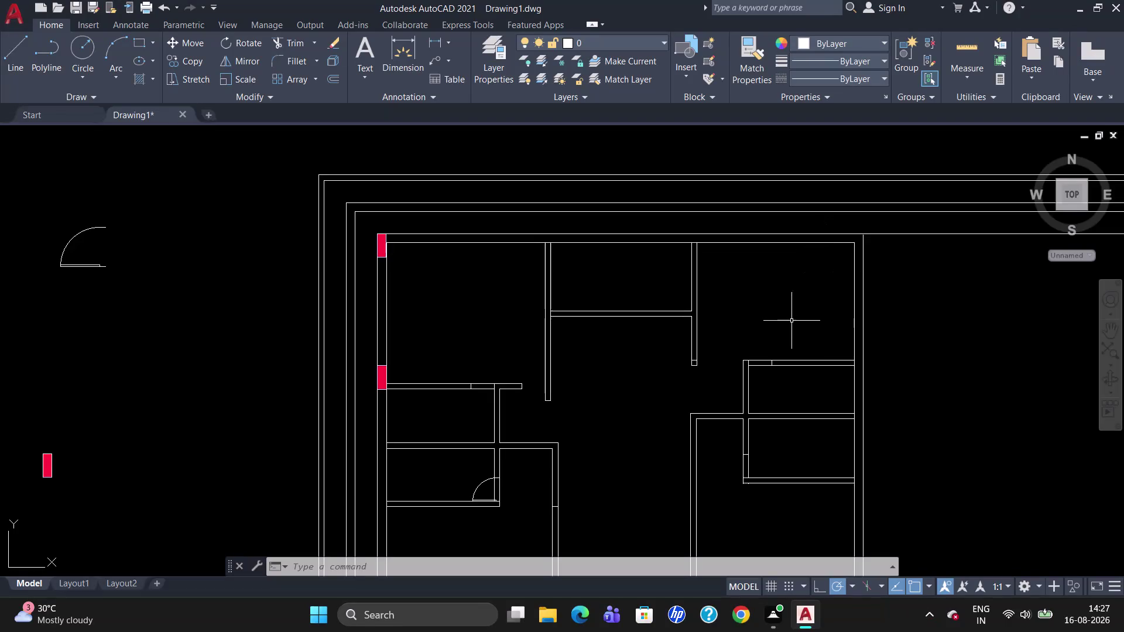
Pick the short top wall piece, then try TRIM and BREAKATPOINT, cancelling both.
click(602, 244)
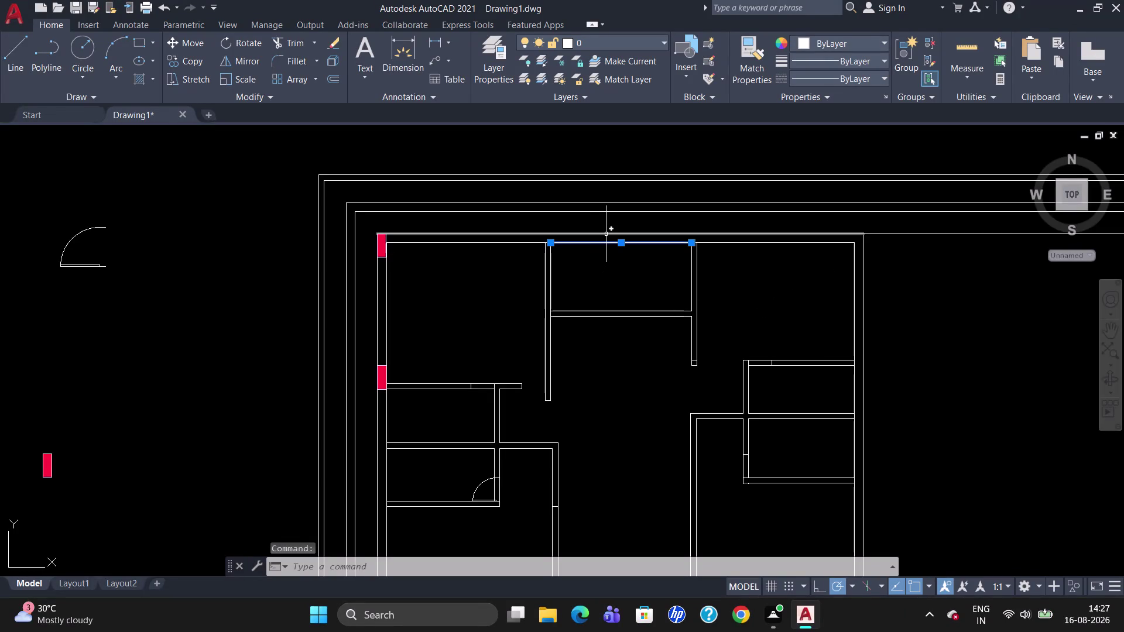
click(606, 234)
key(Escape)
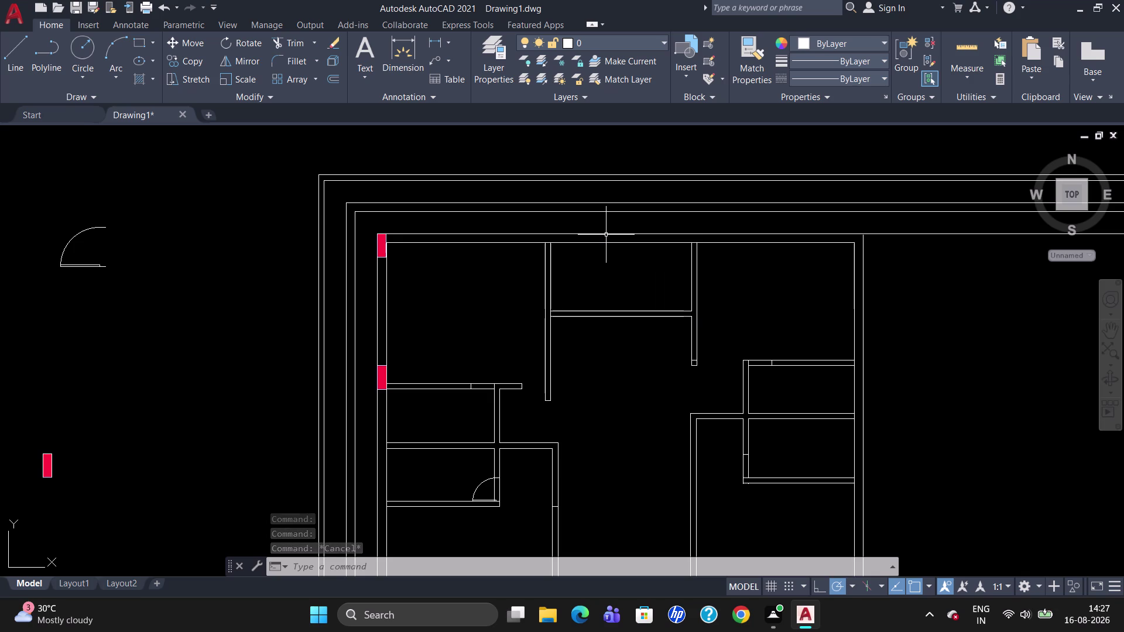
text(TR)
key(Return)
key(Return)
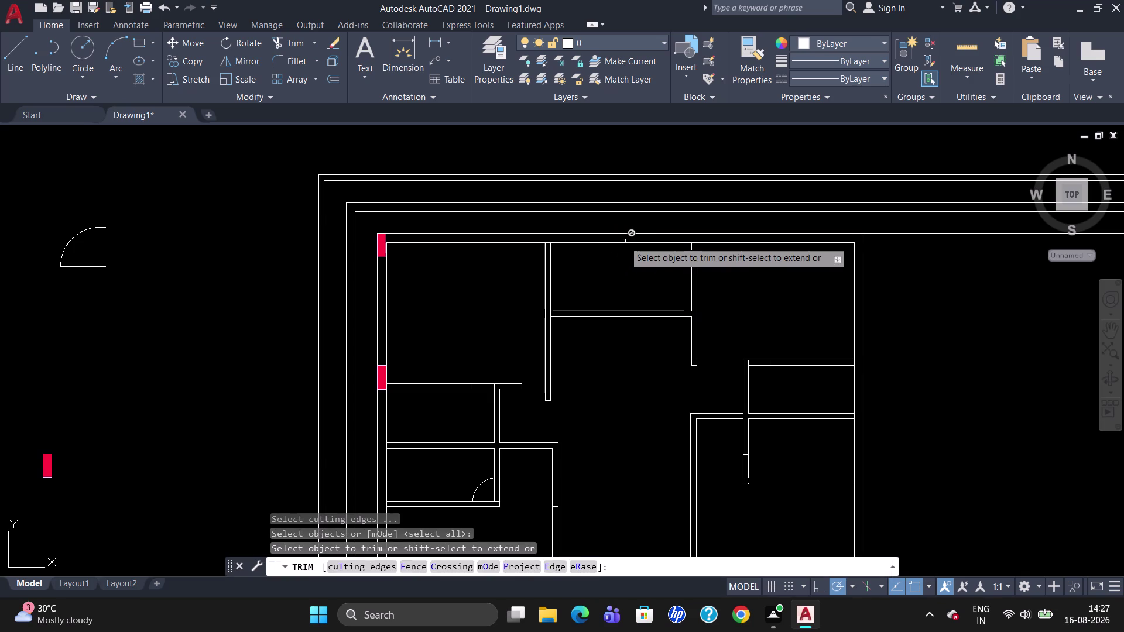
key(Escape)
text(B)
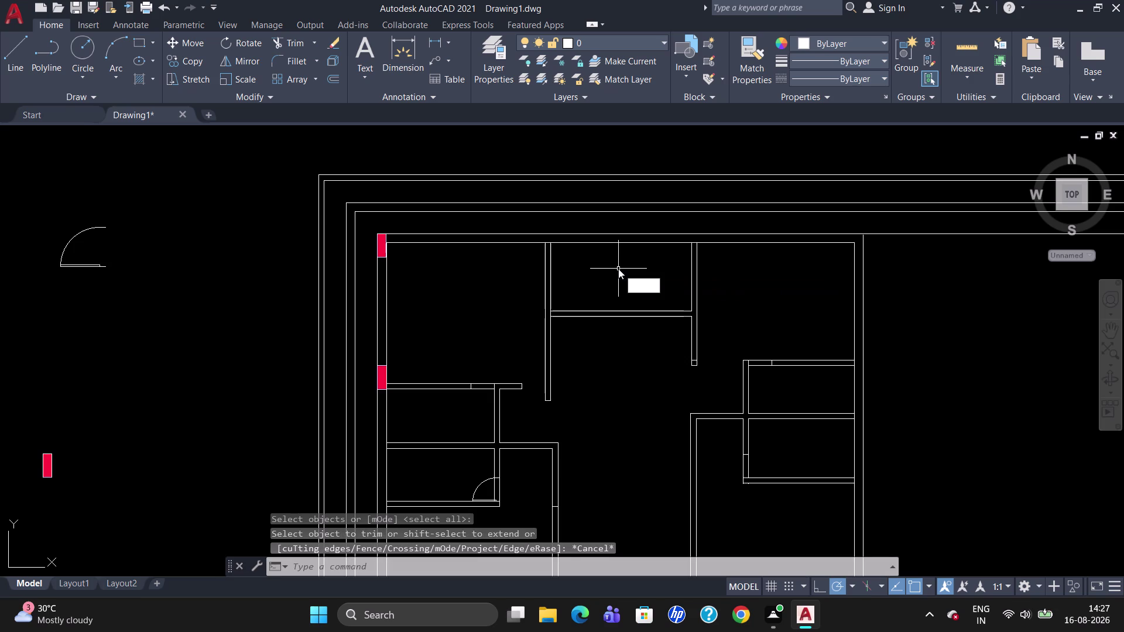
text(R)
click(647, 317)
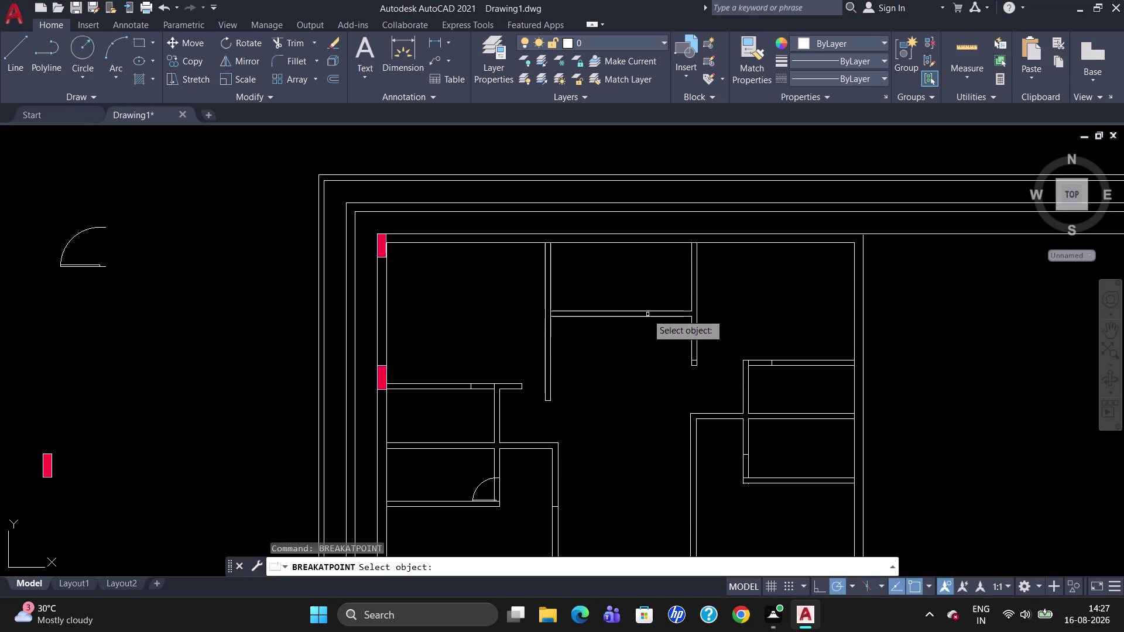
click(625, 232)
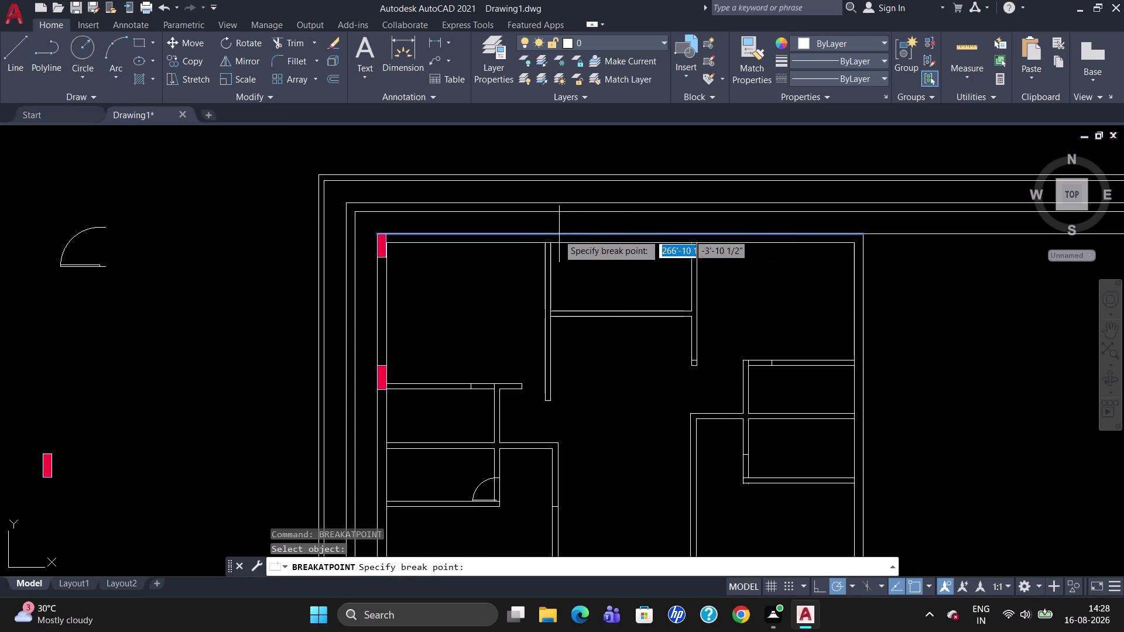
key(Escape)
Draw a short vertical line from the upper room's left wall up past the top wall.
key(l)
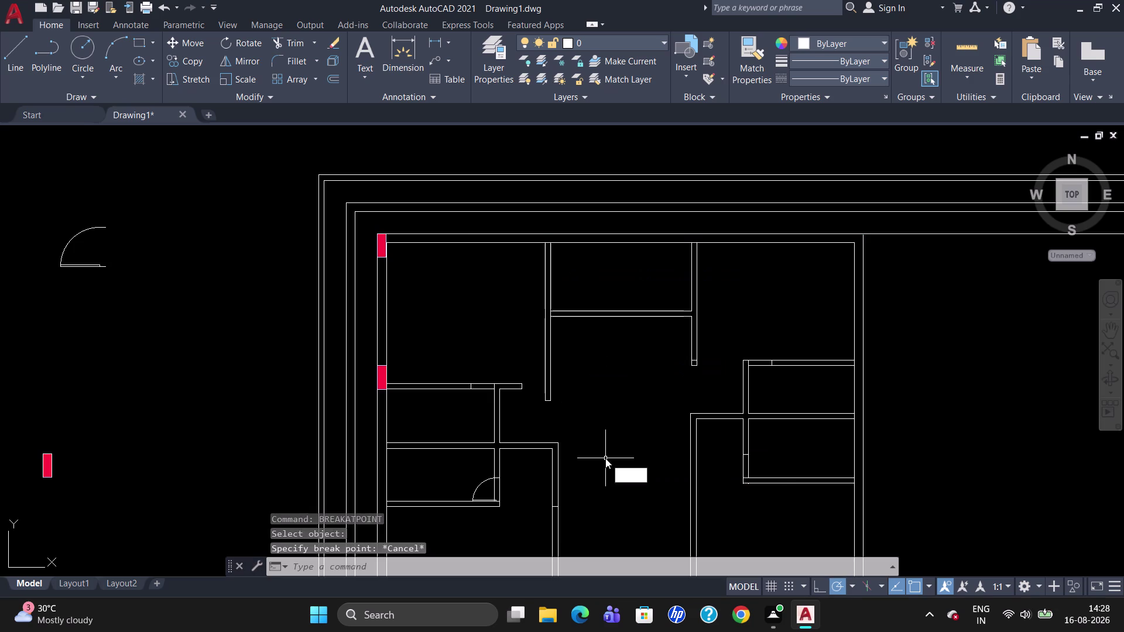
key(Return)
key(Delete)
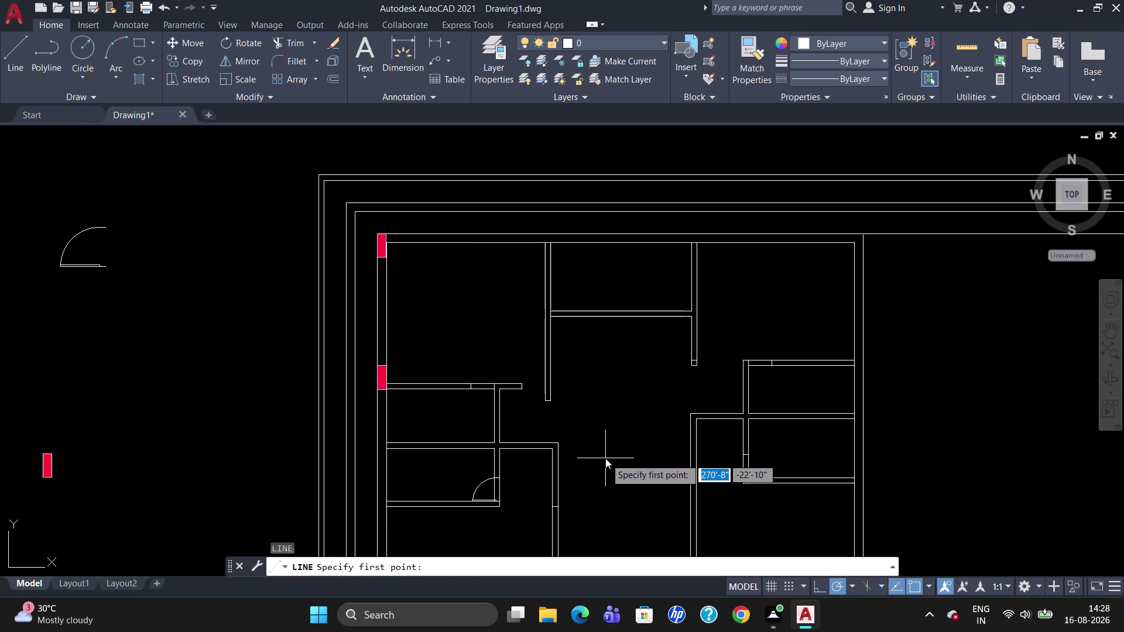
key(Escape)
key(l)
key(Return)
click(549, 244)
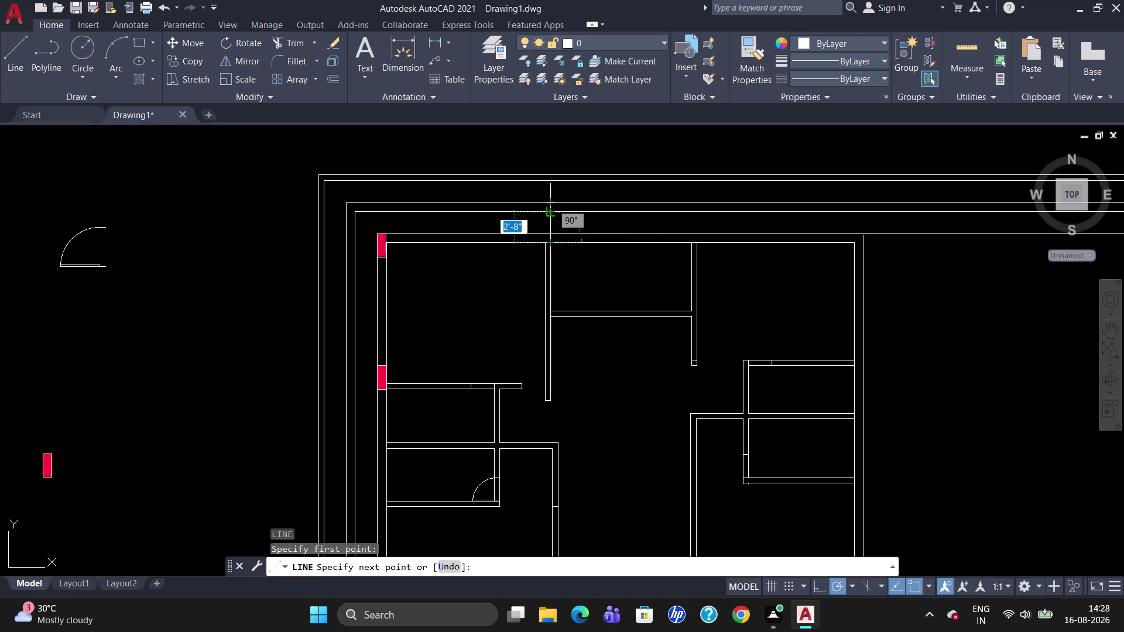
click(551, 222)
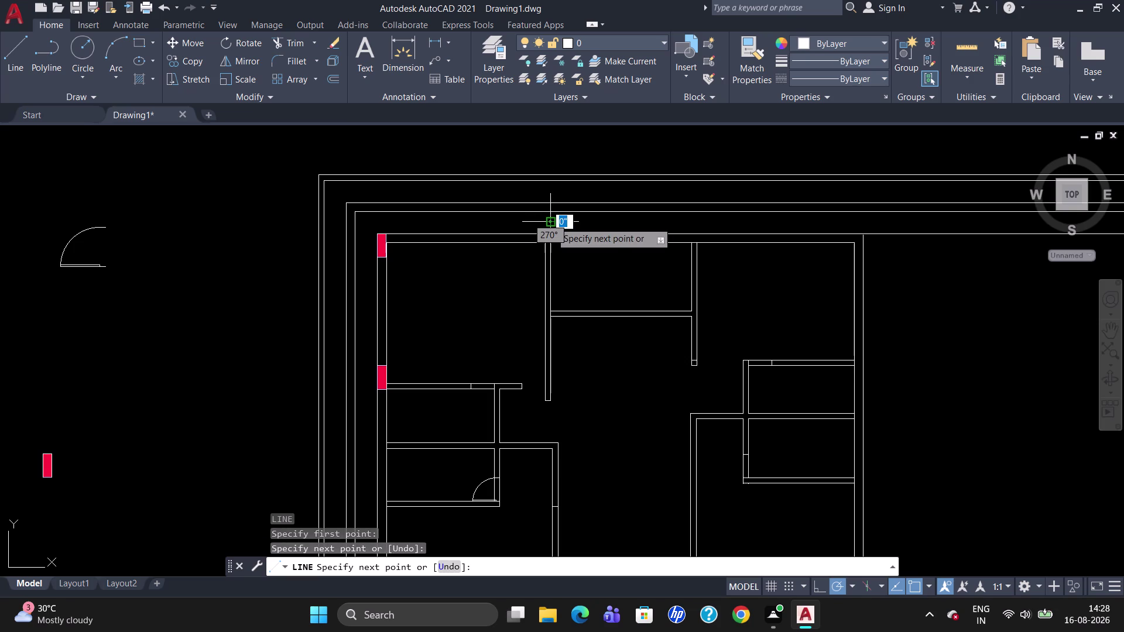
key(Escape)
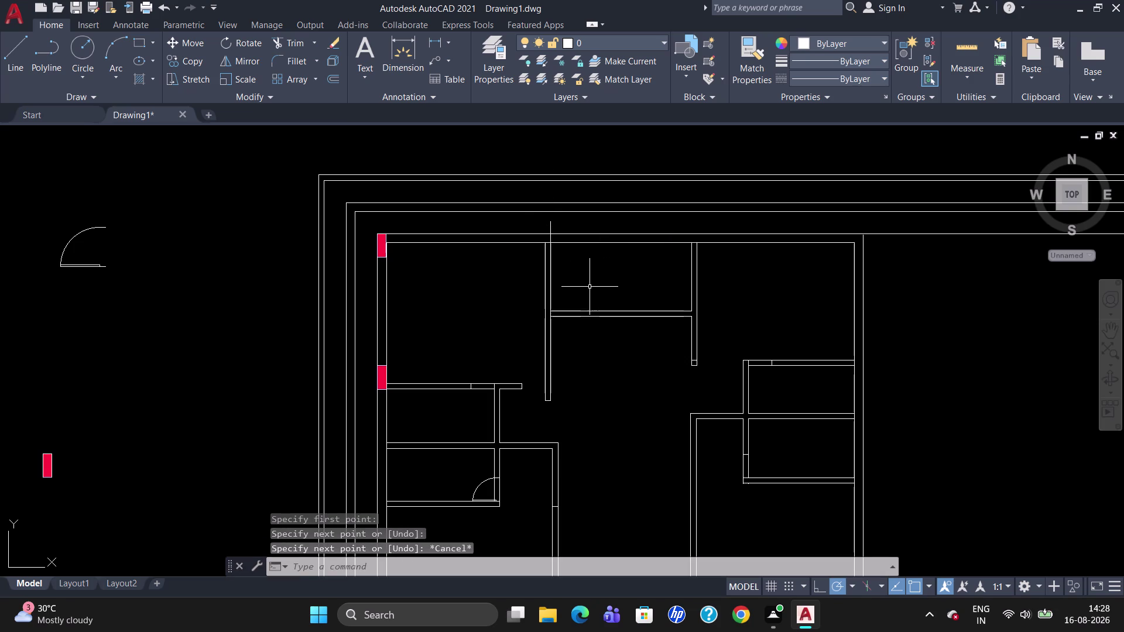
Break the outer top wall line where the new vertical line crosses it.
text(B)
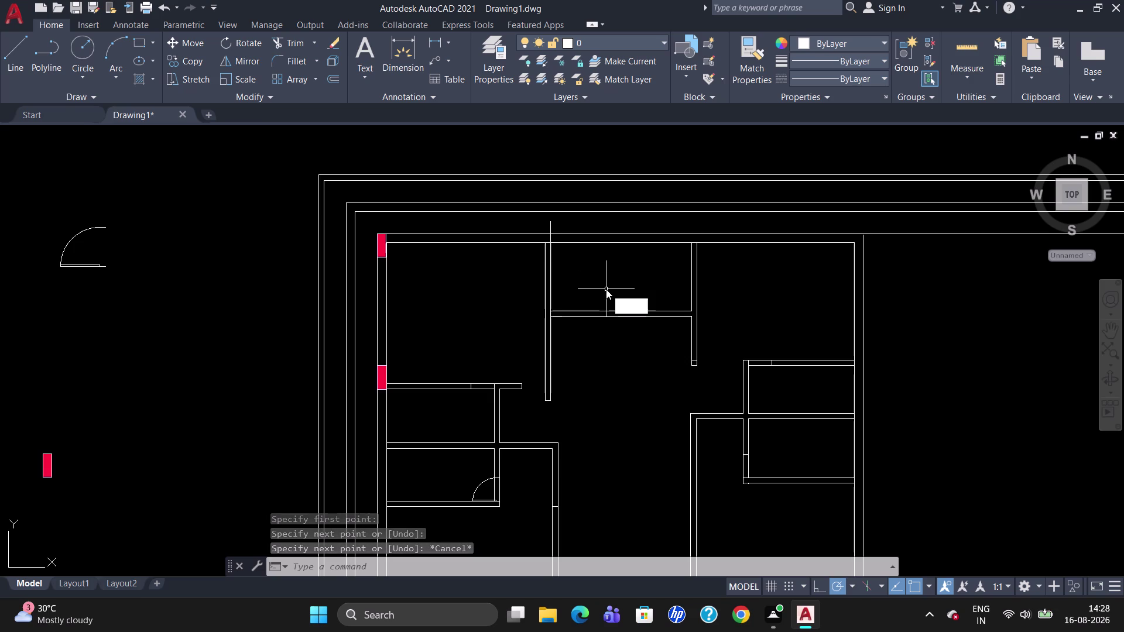
text(R)
click(628, 331)
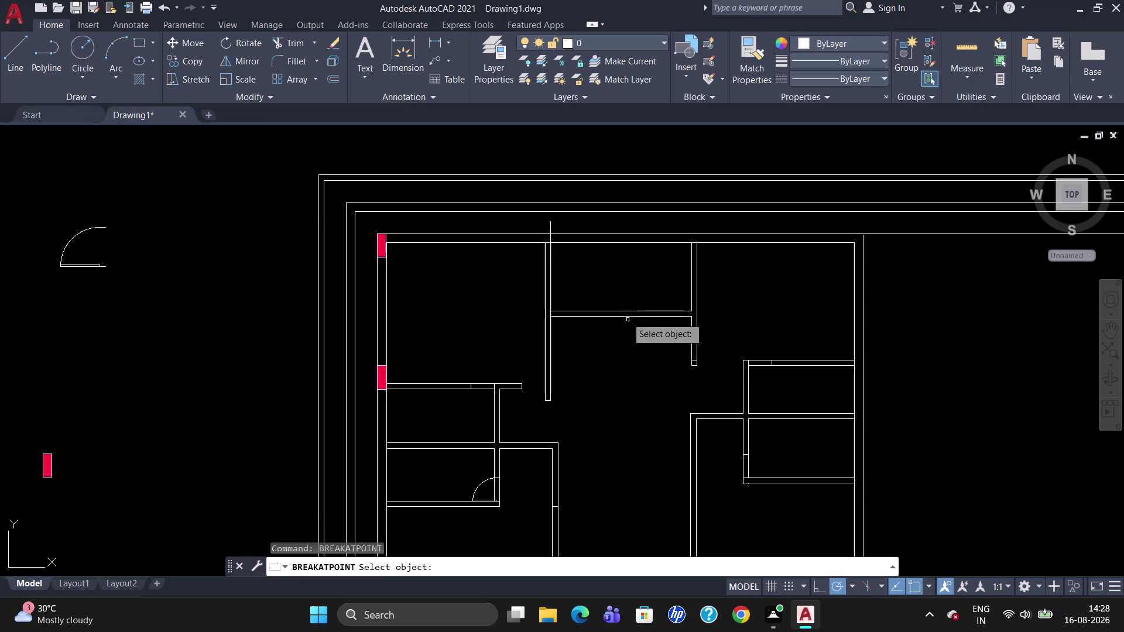
click(603, 232)
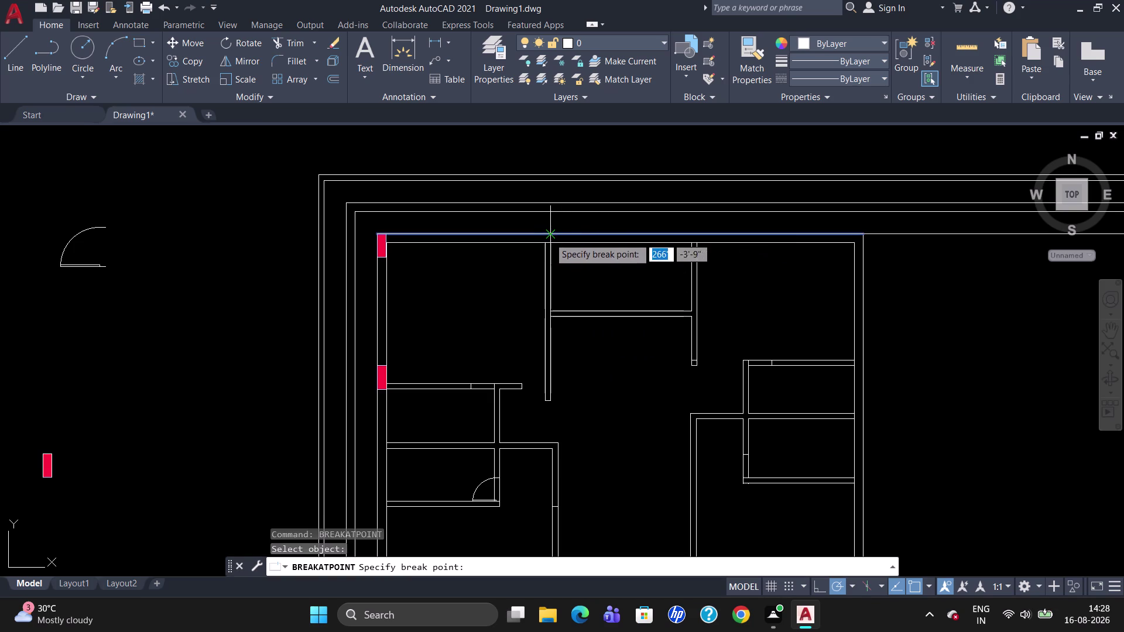
click(551, 235)
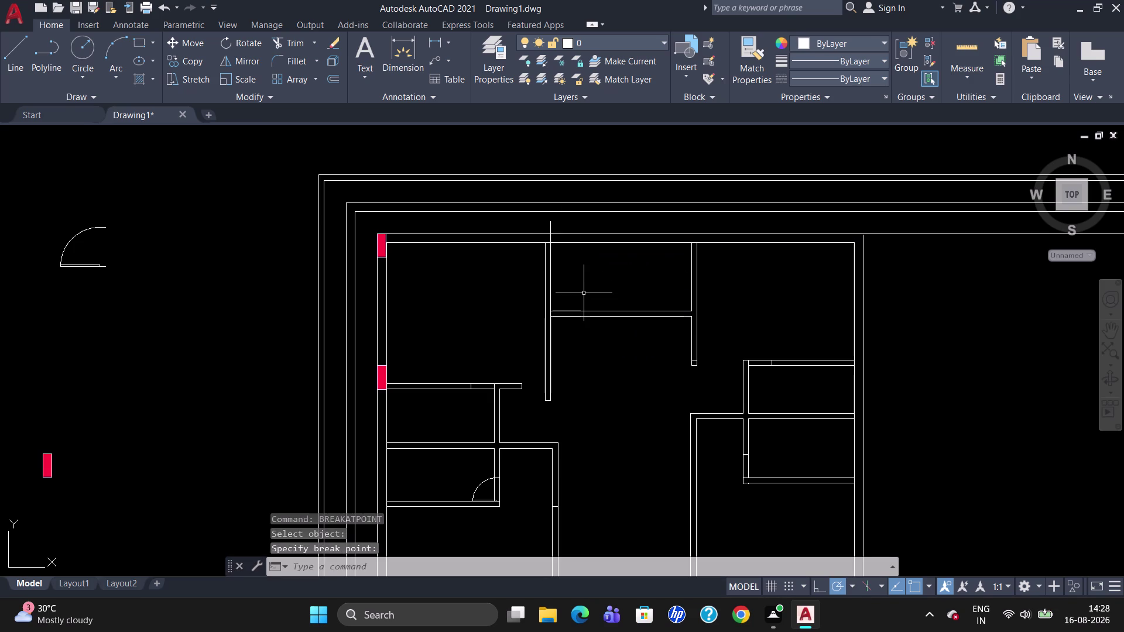
Start another line at the upper room's right wall.
key(l)
key(Return)
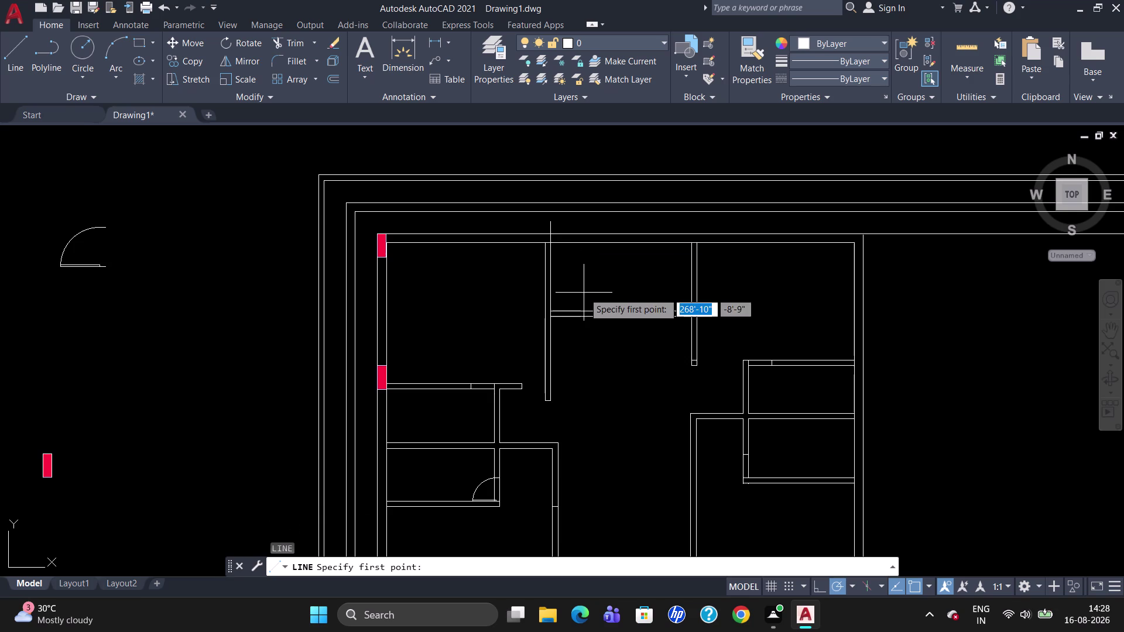
key(Escape)
key(l)
key(Return)
scroll(up, 3)
click(755, 217)
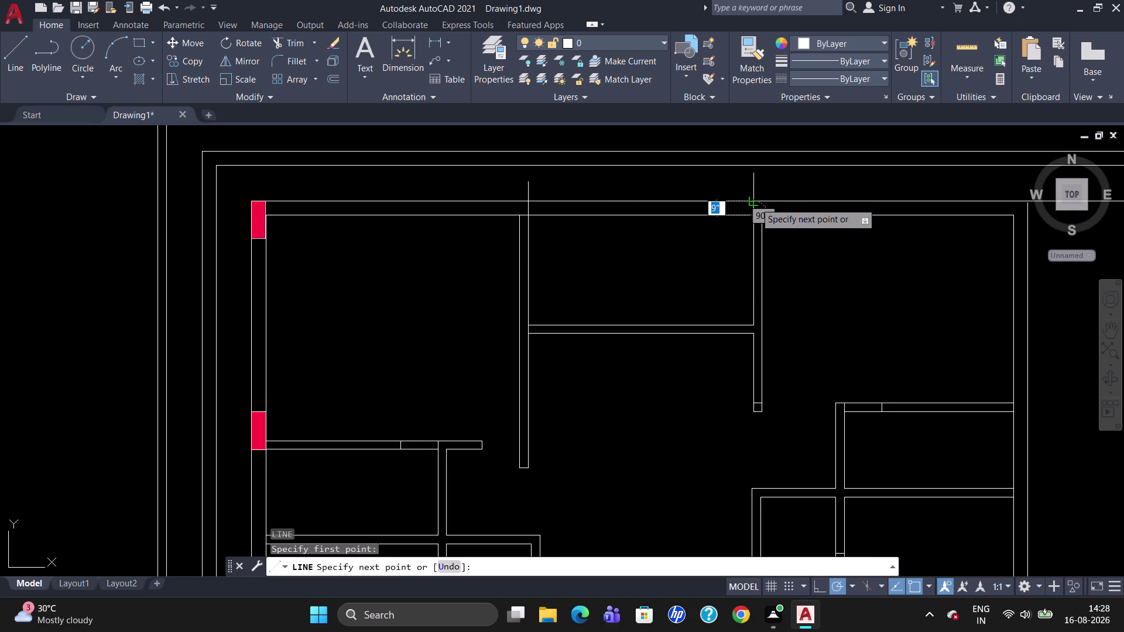
Finish the right-wall line past the top wall and break the top wall line there.
click(755, 203)
key(Escape)
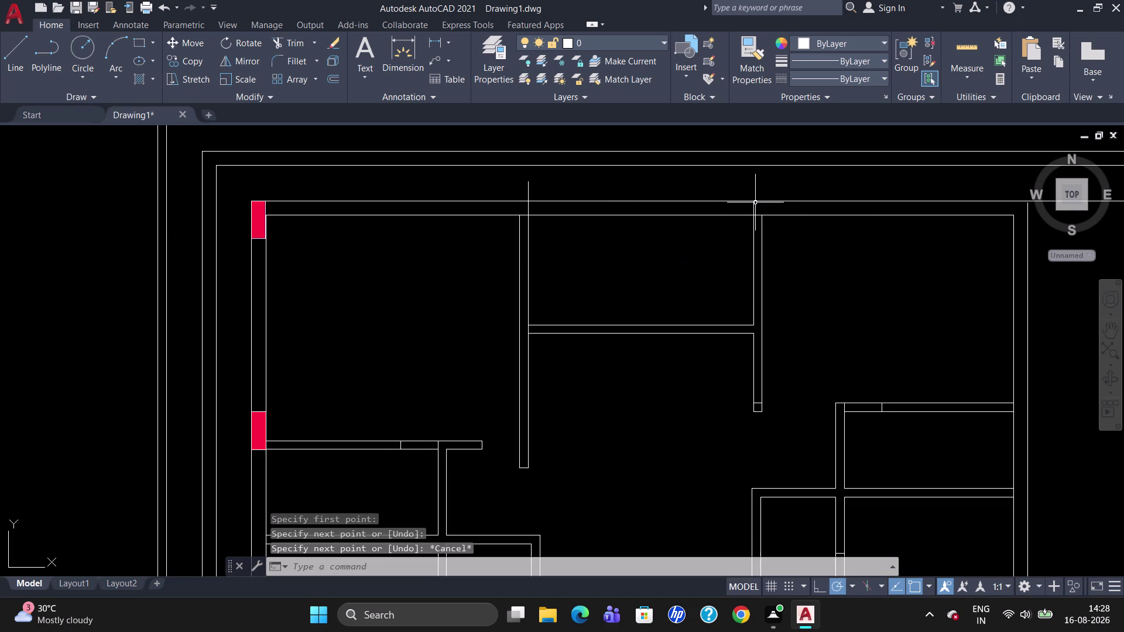
text(BR)
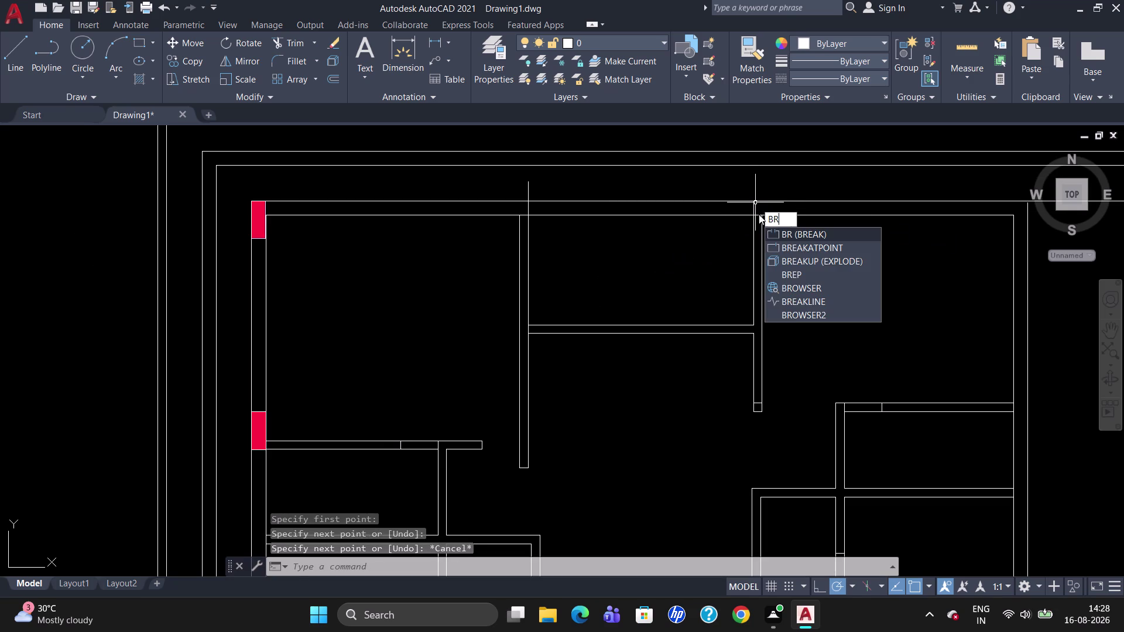
click(774, 243)
click(742, 203)
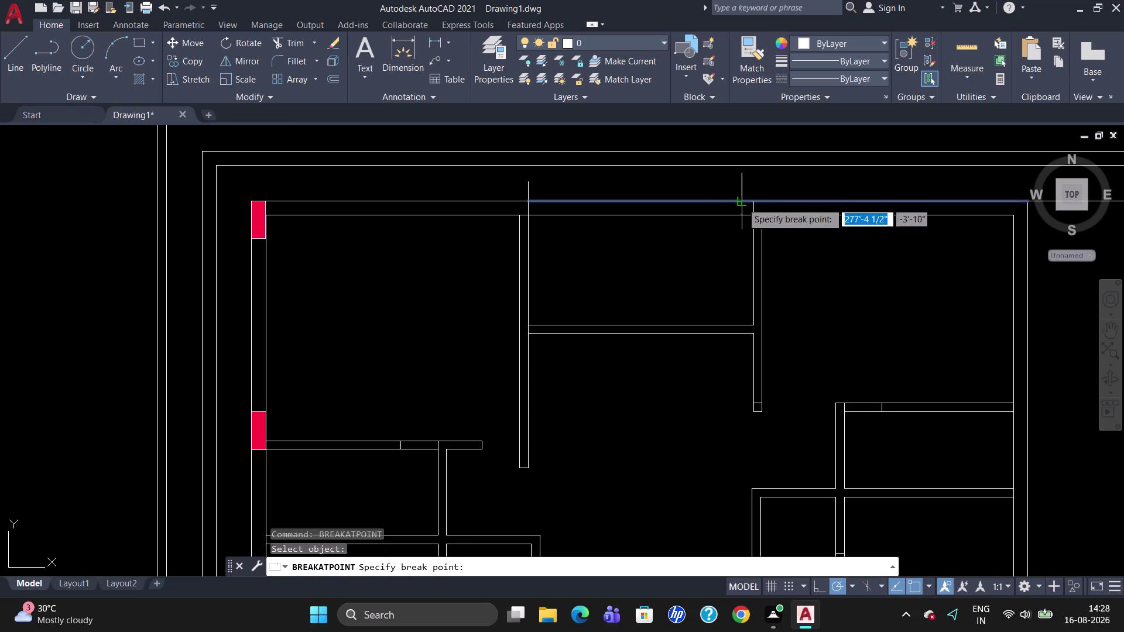
click(753, 200)
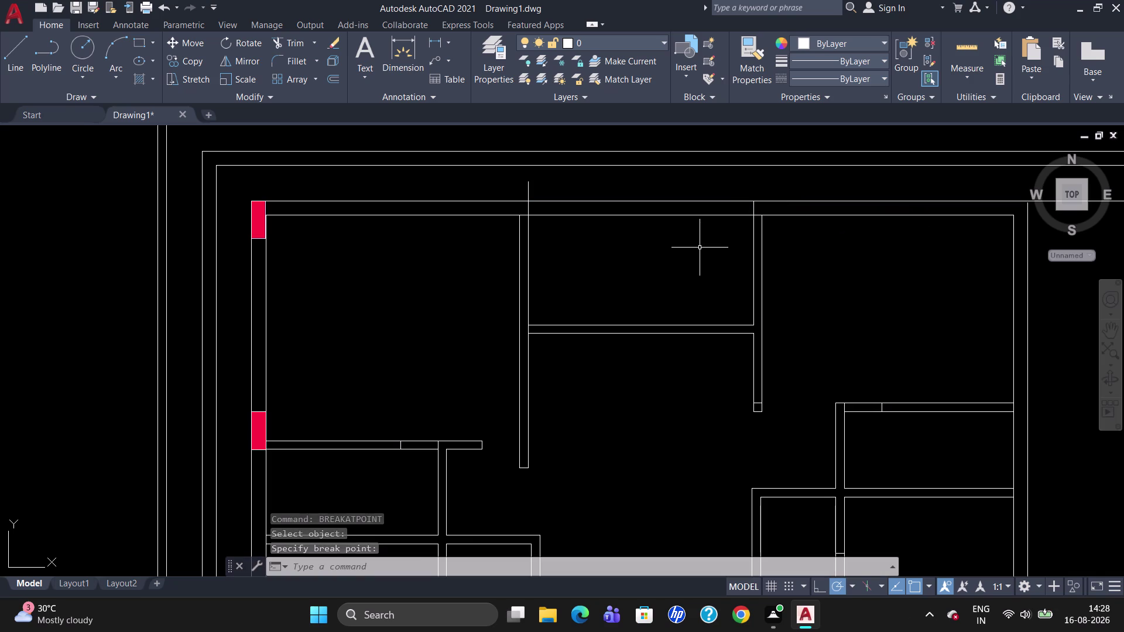
Select both top wall pieces above the upper room and delete them.
click(599, 201)
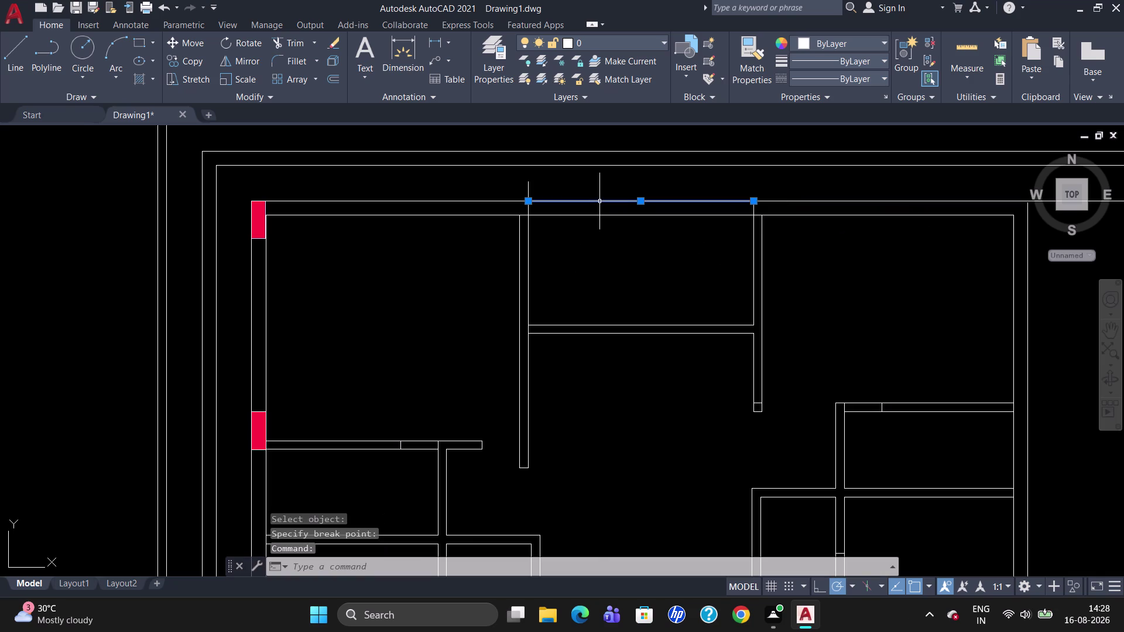
click(601, 213)
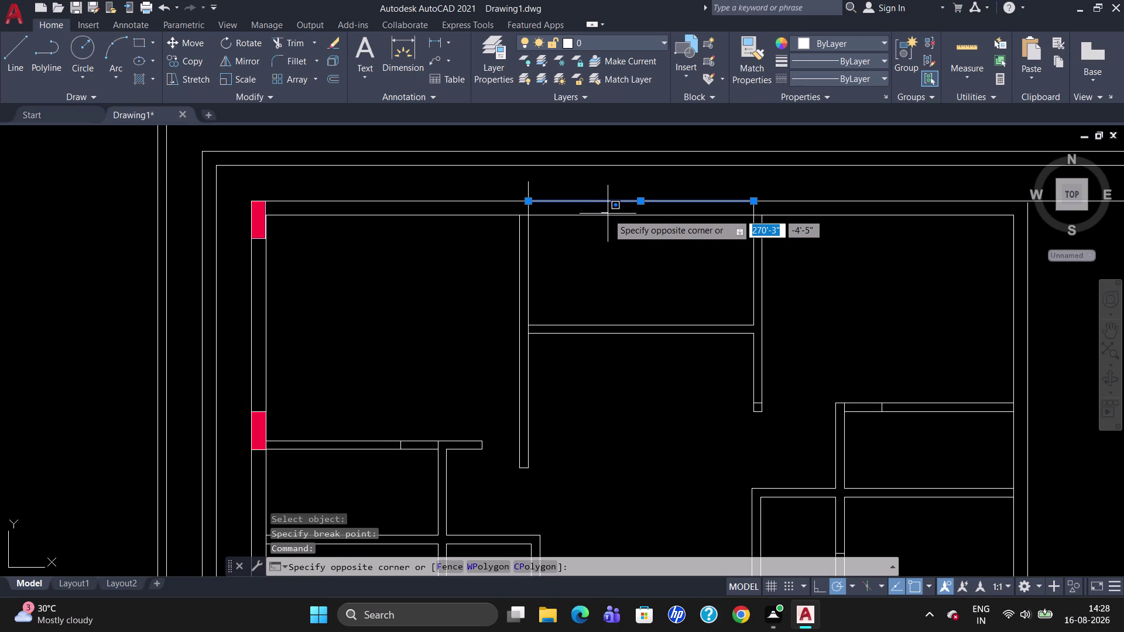
click(607, 215)
click(608, 215)
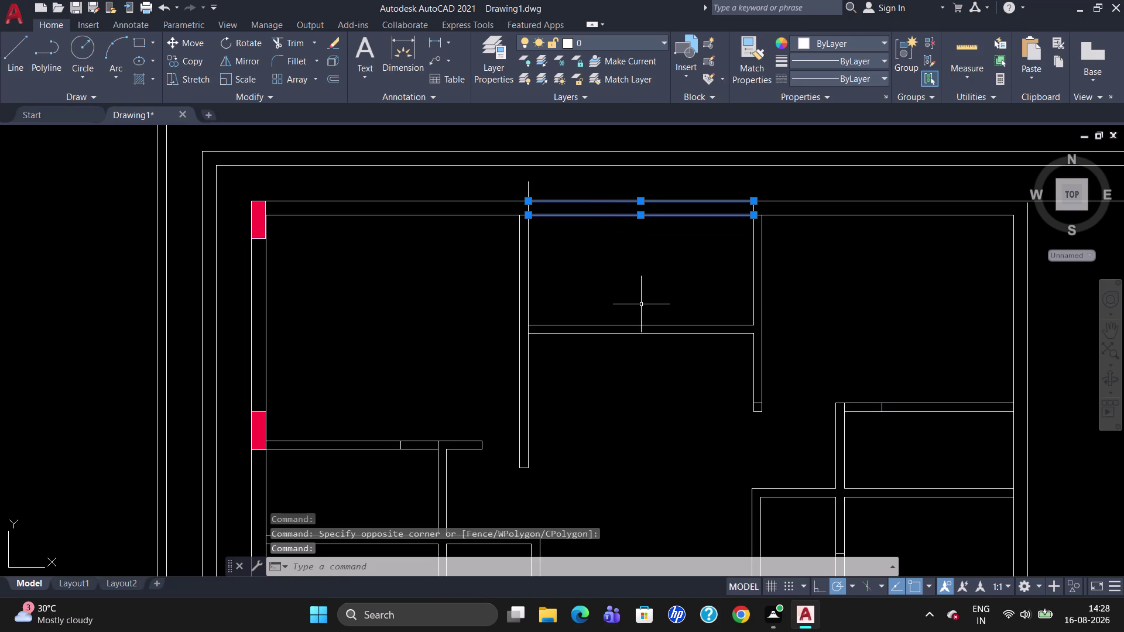
key(Delete)
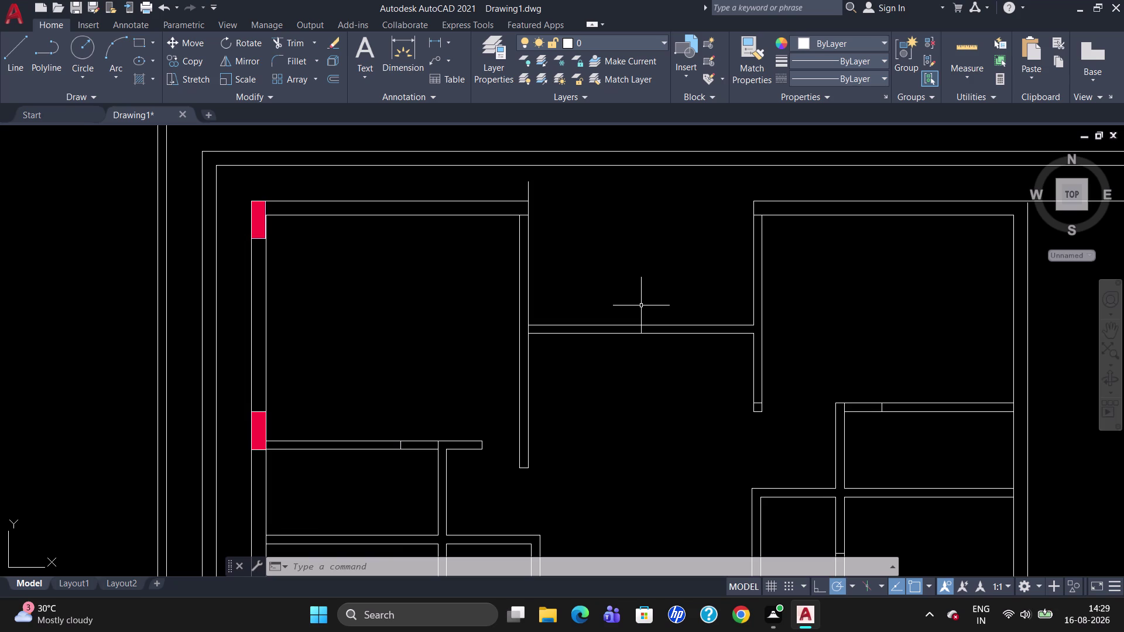
Start a new line with the L command, leaving the opening in place.
key(l)
key(Return)
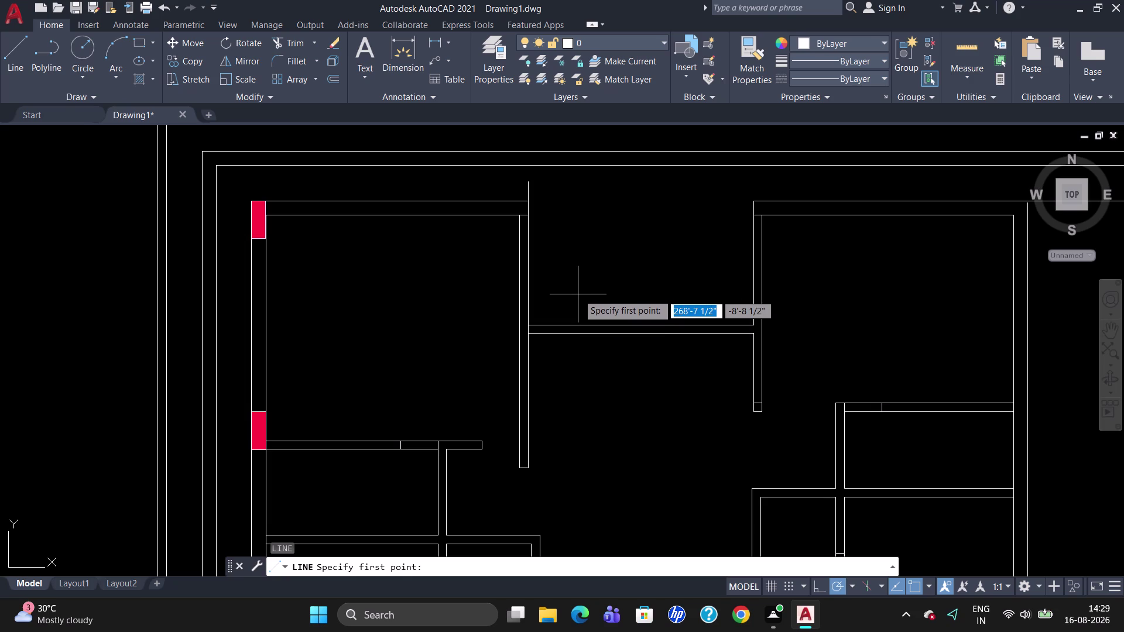
Draw a 12' line from the room's lower wall, then cancel the line command.
click(592, 323)
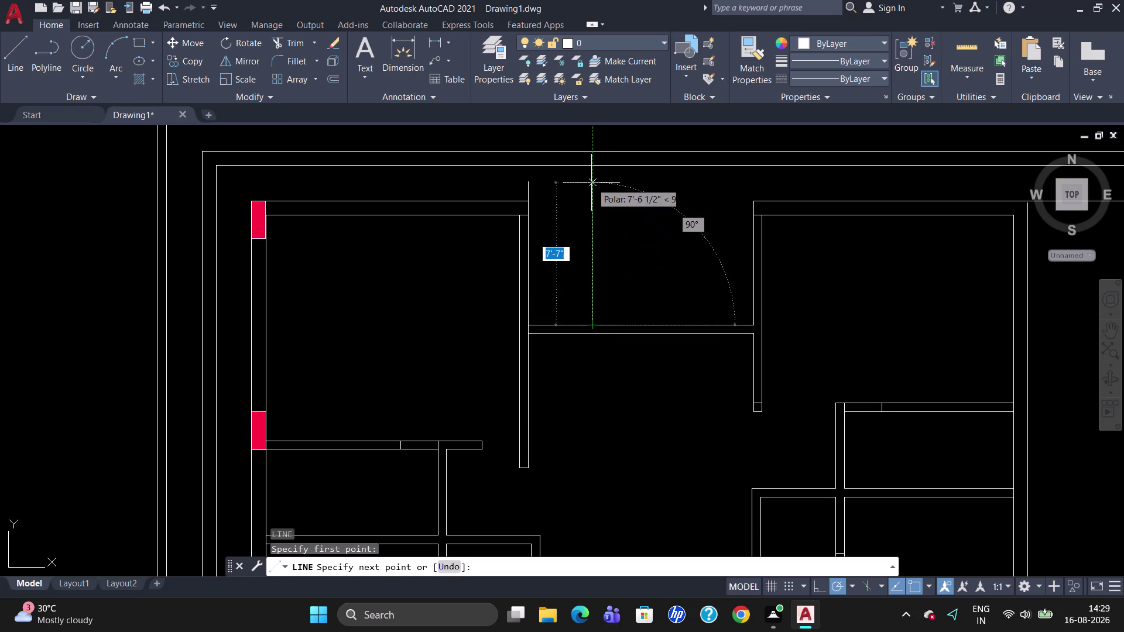
text(12')
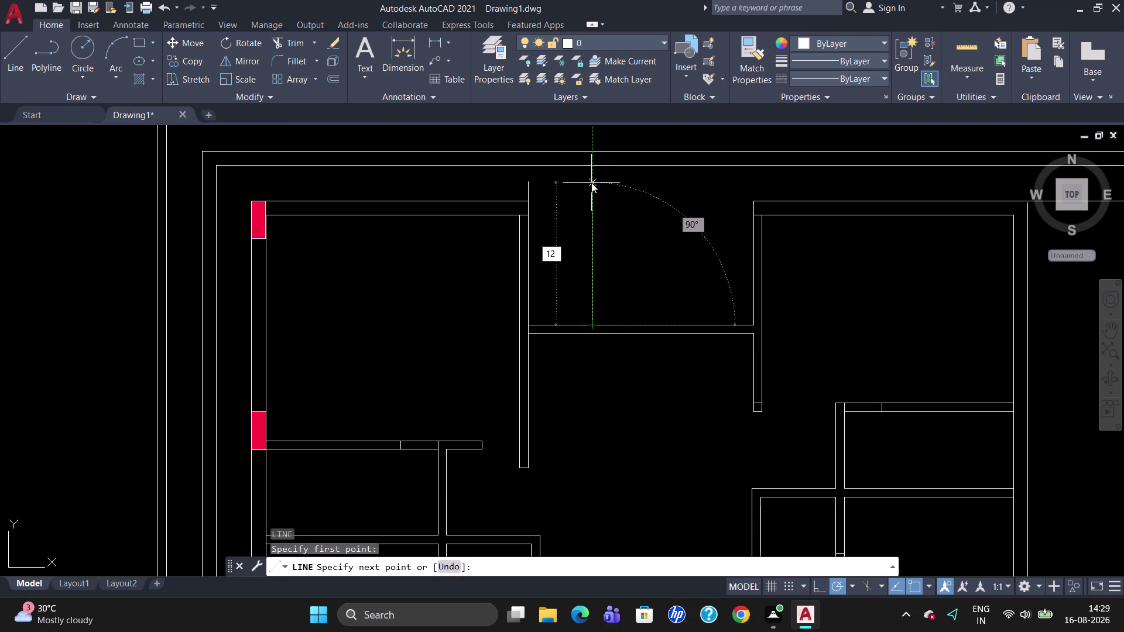
key(Return)
key(Escape)
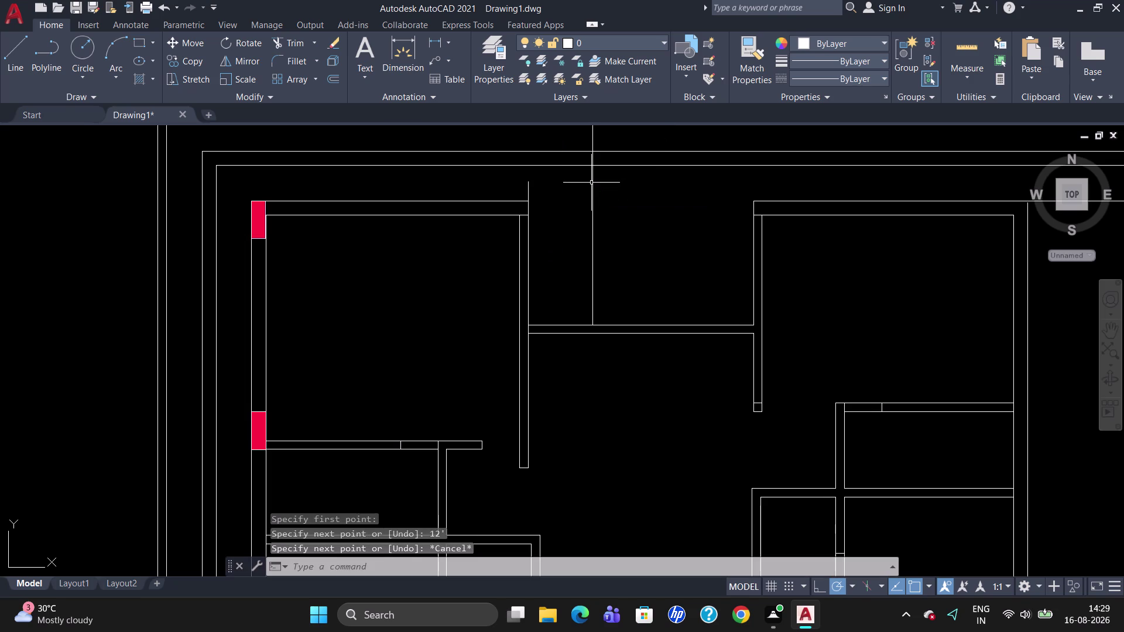
Select and delete the stray vertical line above the central bay.
scroll(down, 3)
click(597, 171)
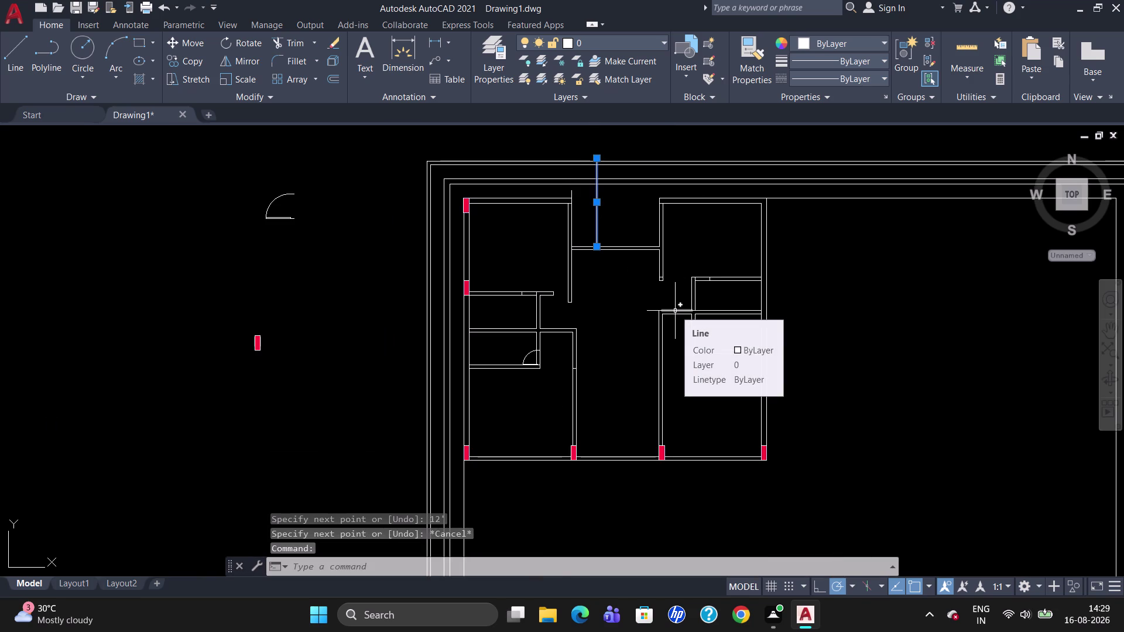
key(Delete)
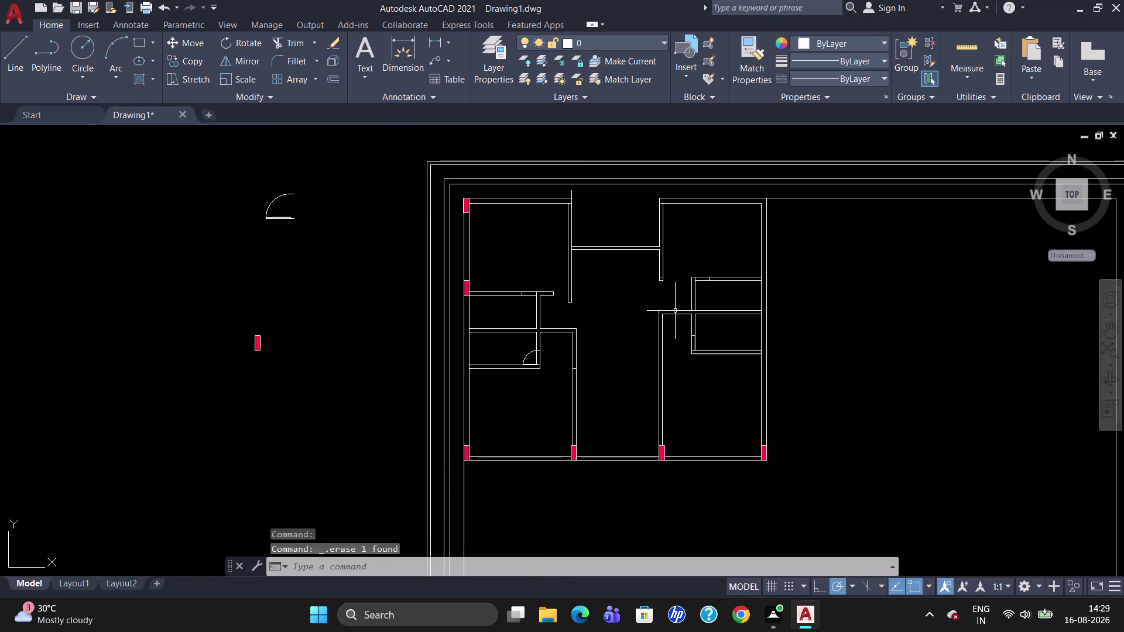
scroll(up, 3)
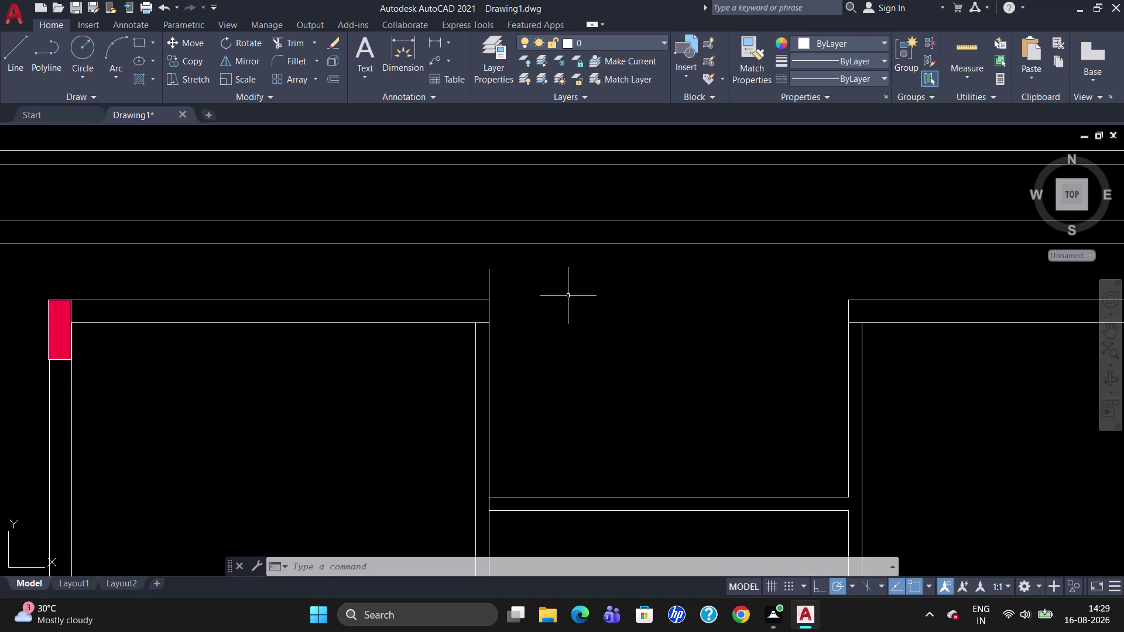
Pick the short leftover line at the wall corner, then clear the selection.
scroll(up, 3)
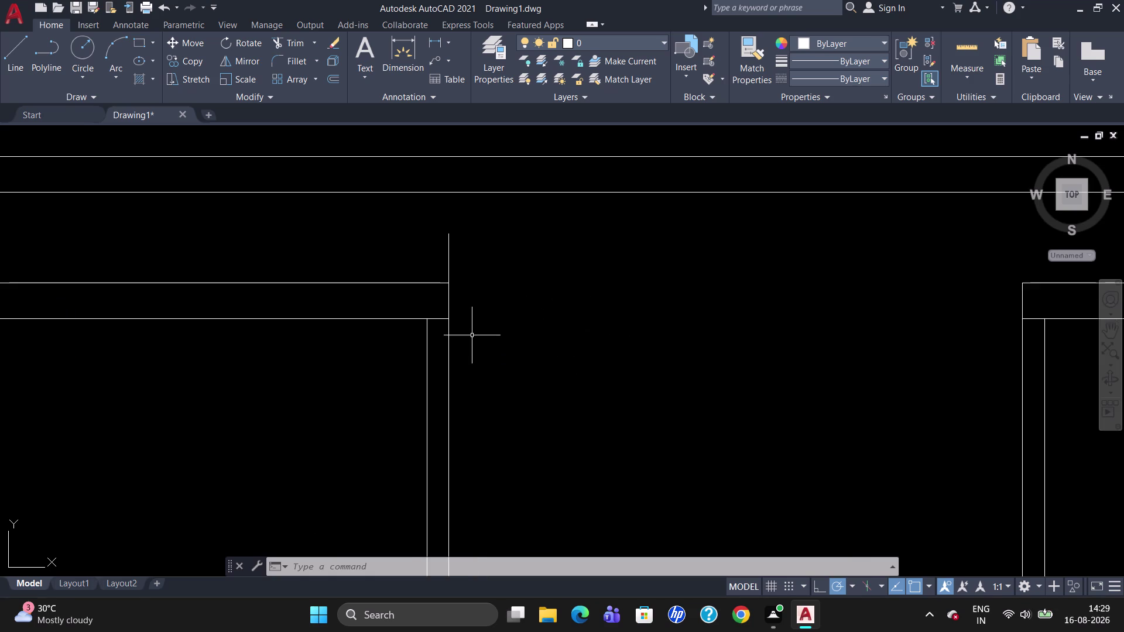
scroll(down, 3)
click(458, 309)
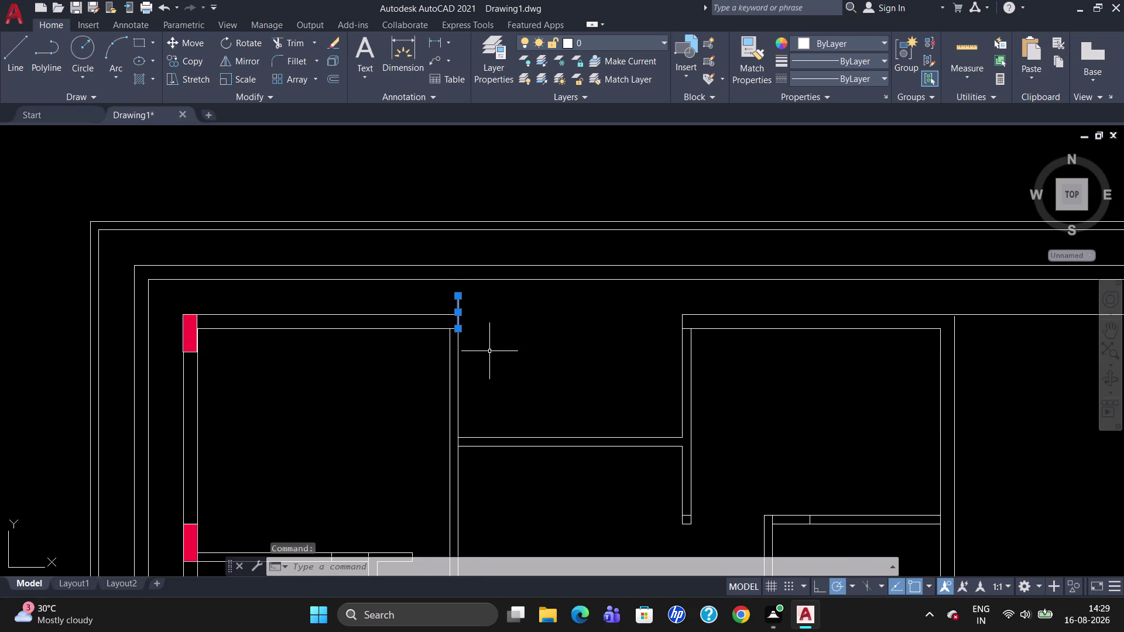
key(Escape)
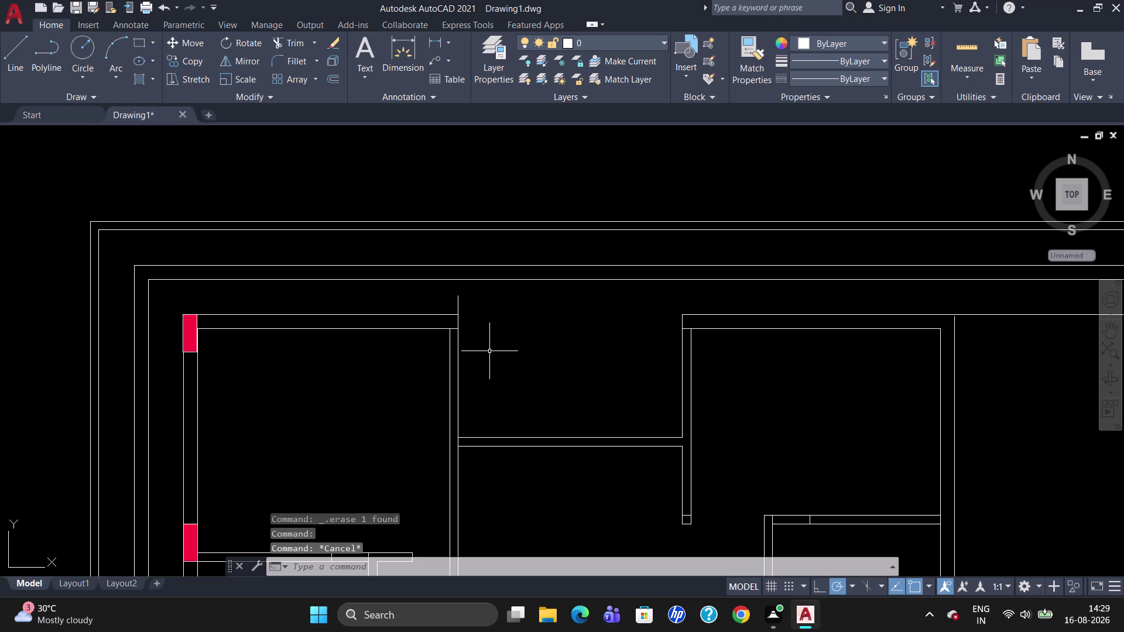
Draw a short line upward from the top end of the bay's left wall line.
key(l)
key(Return)
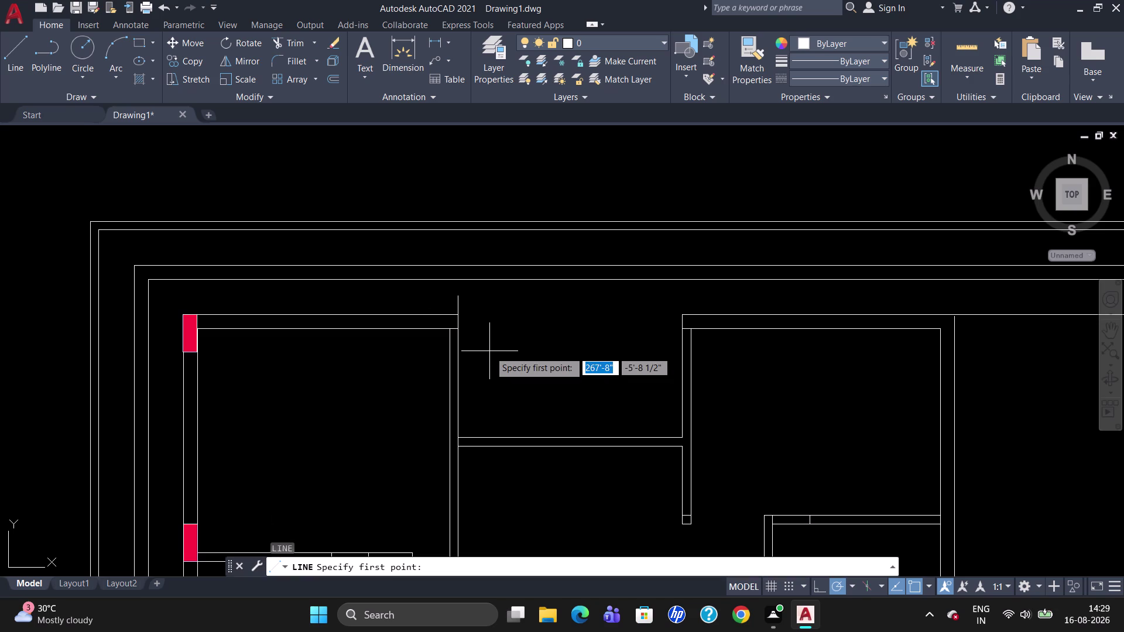
scroll(up, 3)
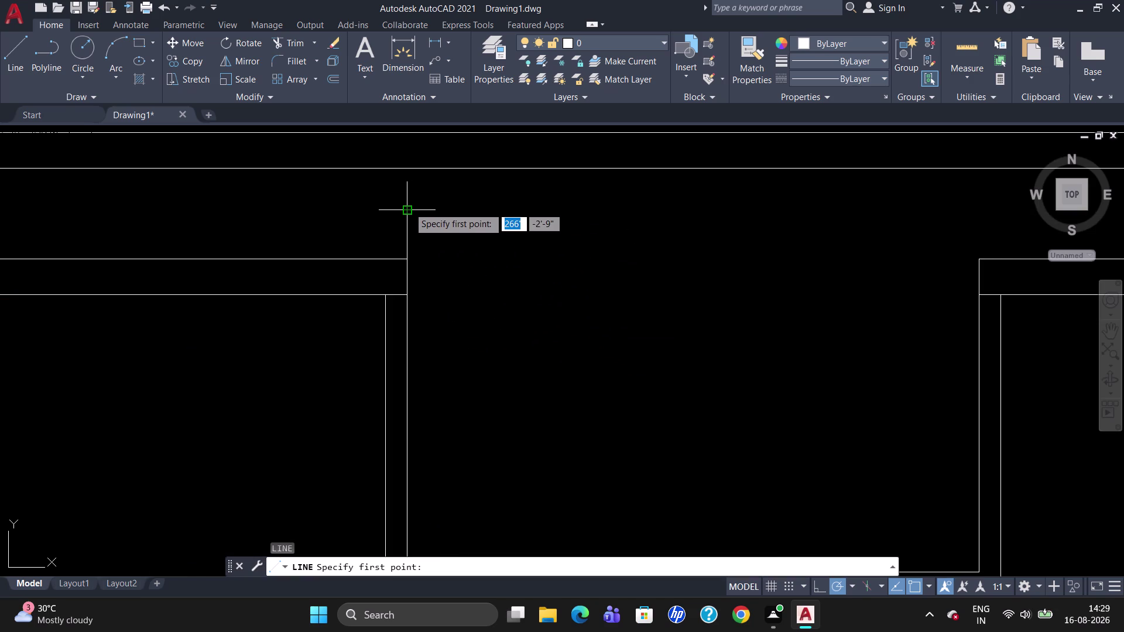
click(408, 207)
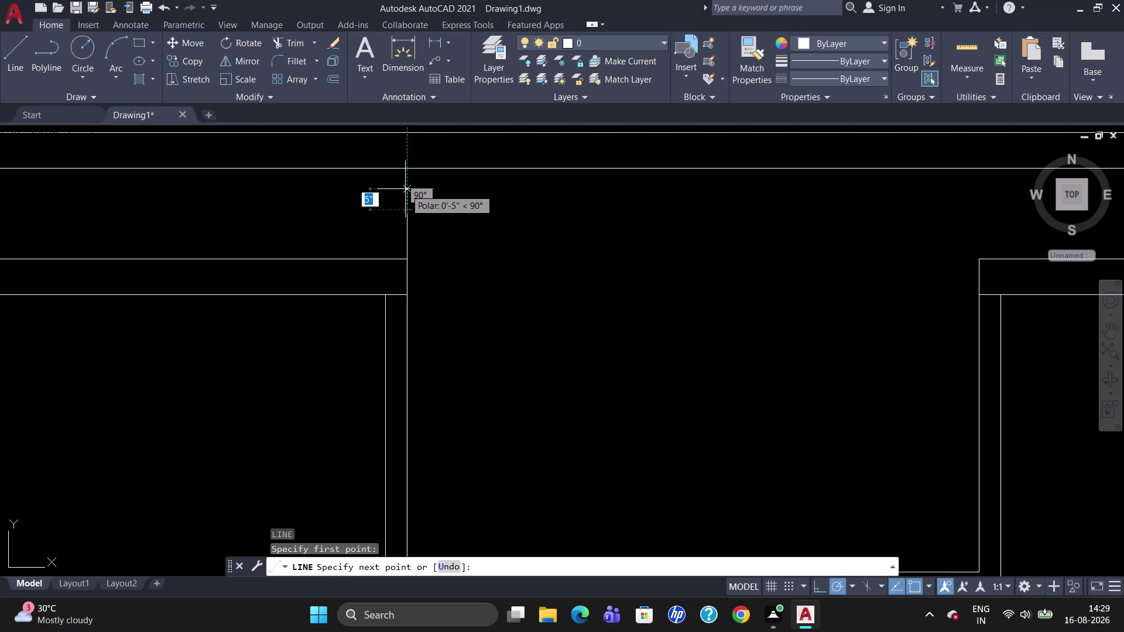
click(405, 189)
key(Escape)
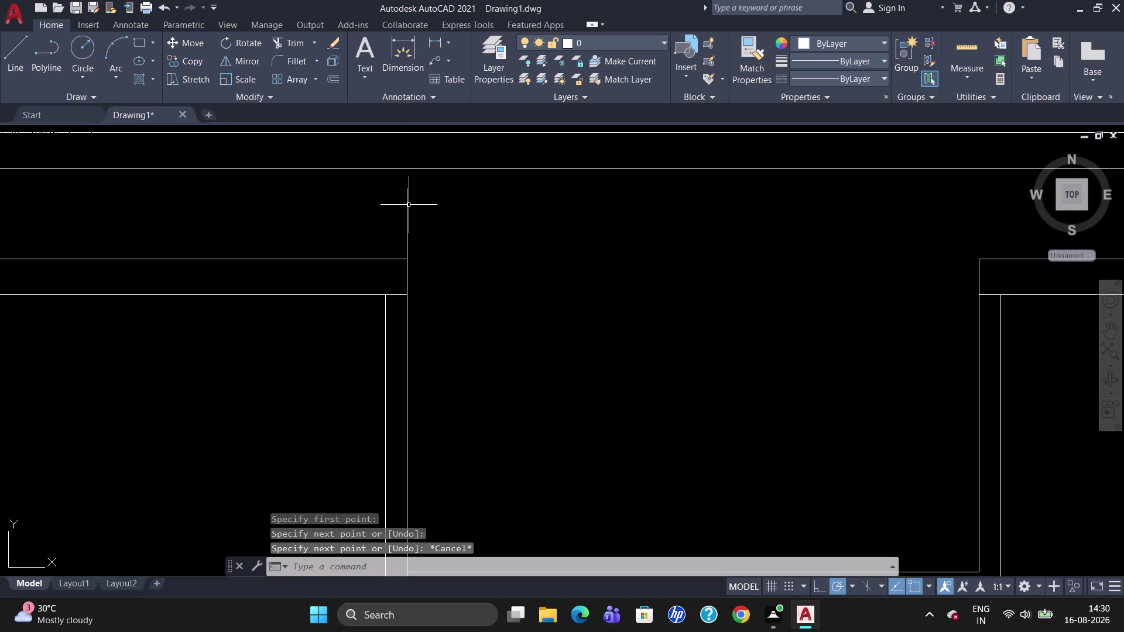
Join the new short line and the wall line below into one line.
click(408, 205)
click(407, 227)
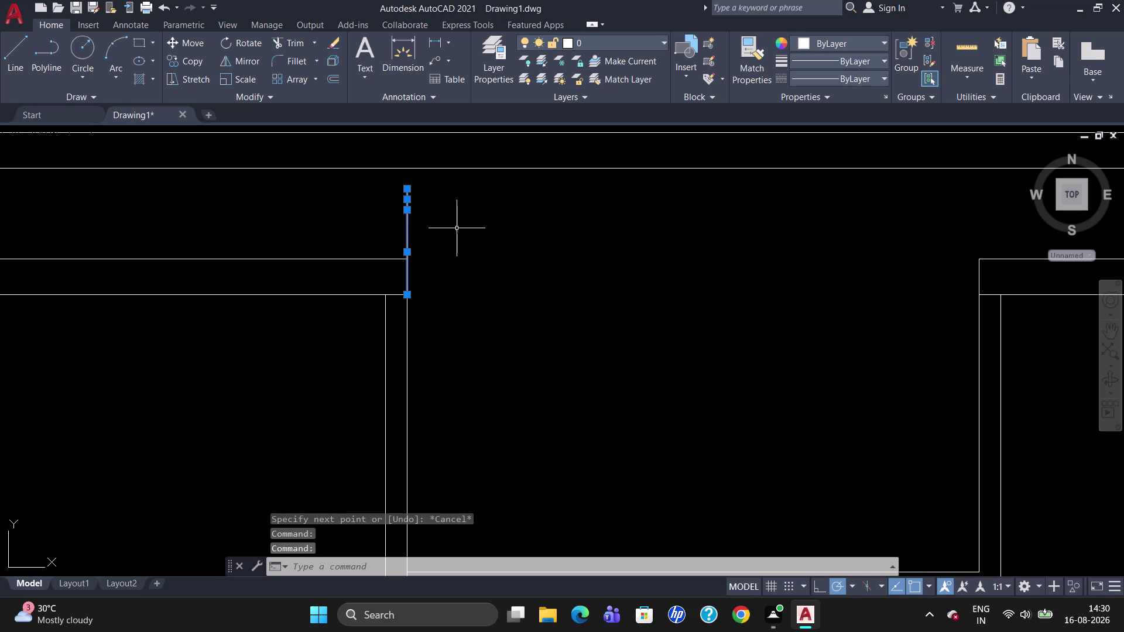
key(j)
key(Return)
Break the joined vertical line where it meets the top wall.
text(BR)
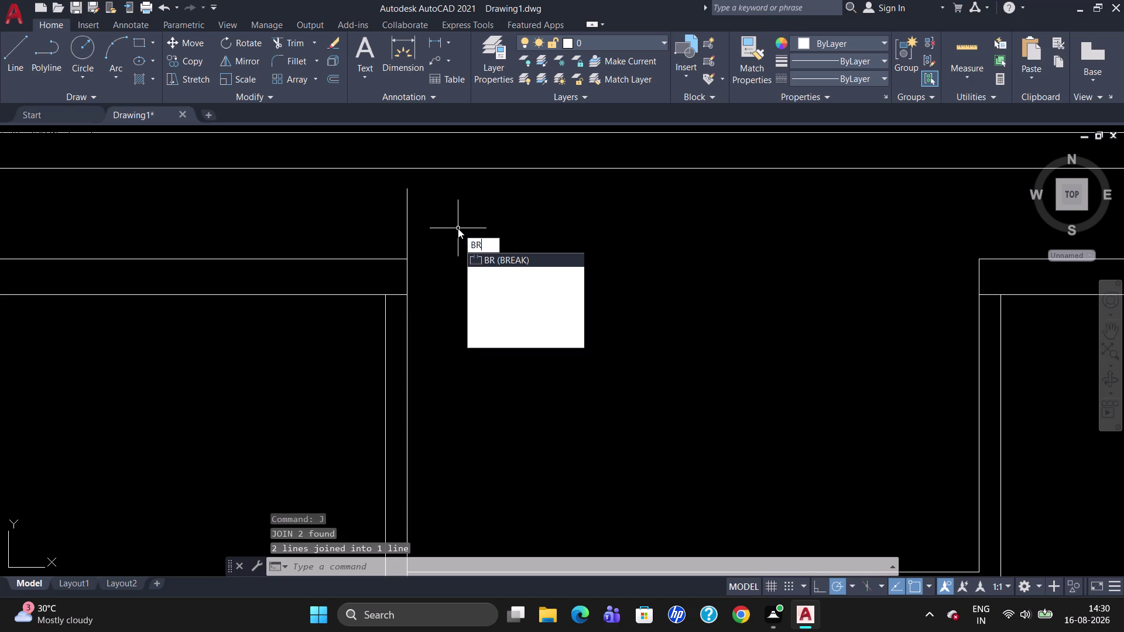
click(503, 274)
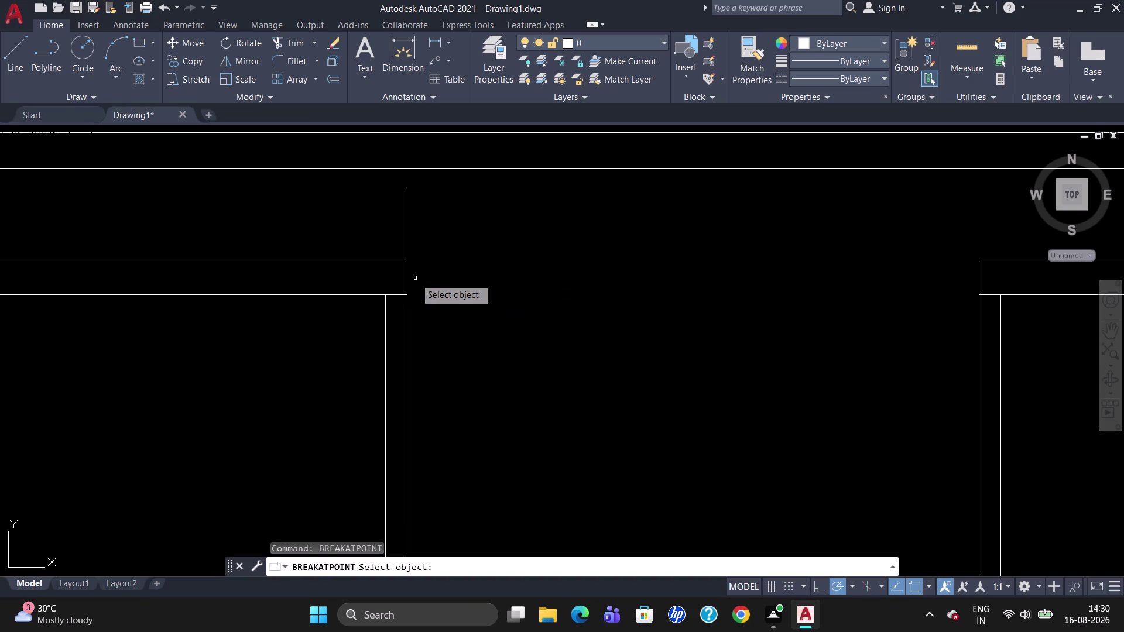
click(407, 277)
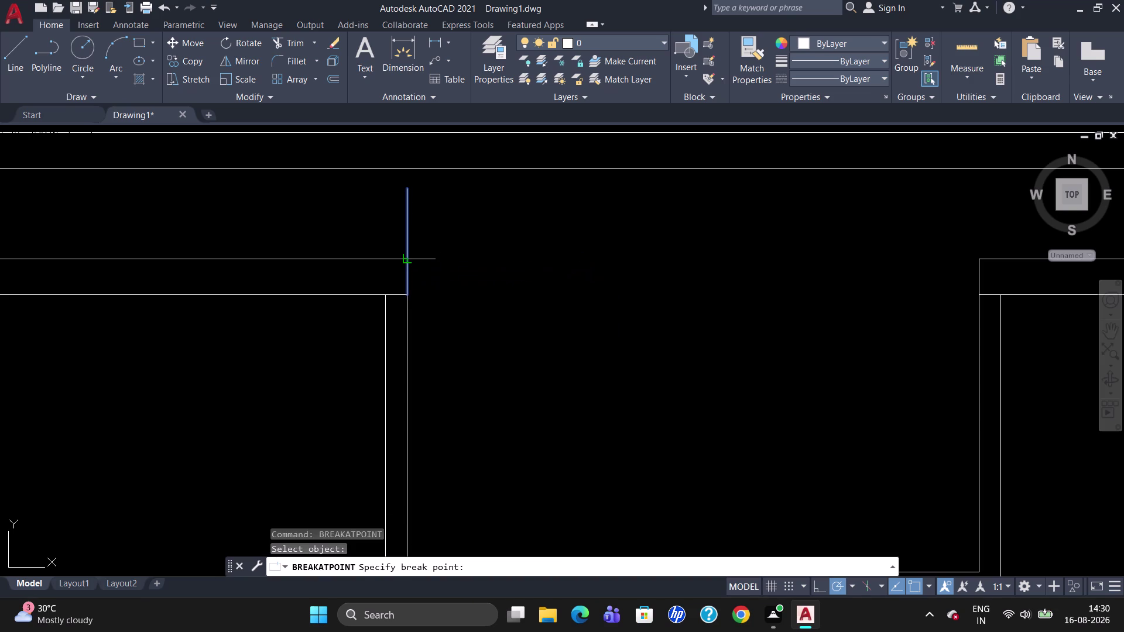
click(405, 258)
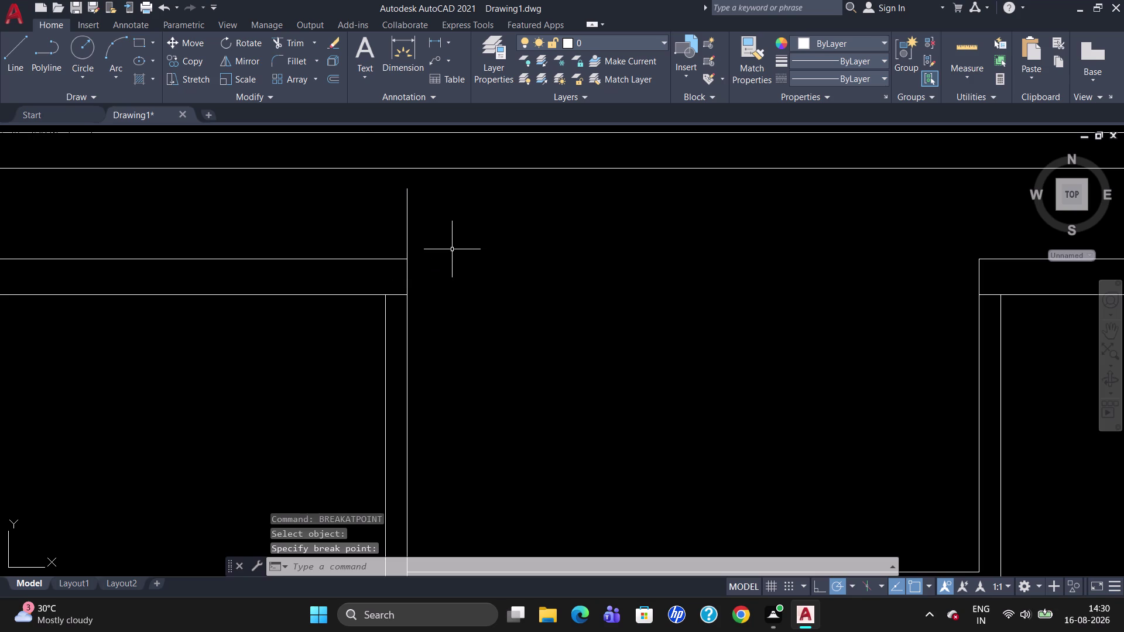
key(o)
key(Return)
text(9)
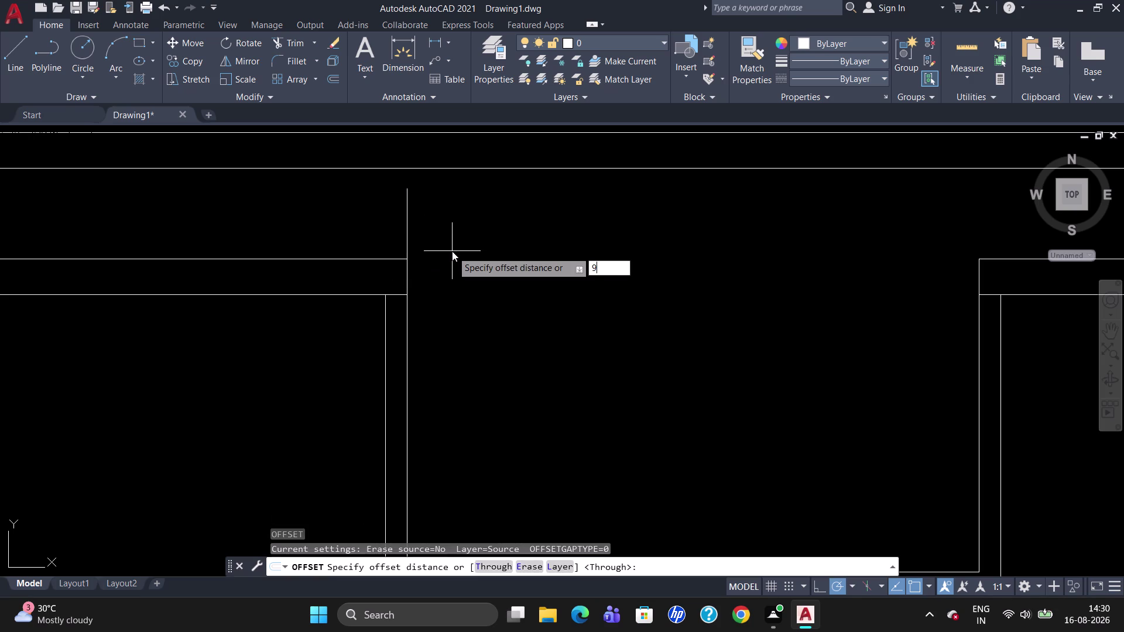
text(")
key(Return)
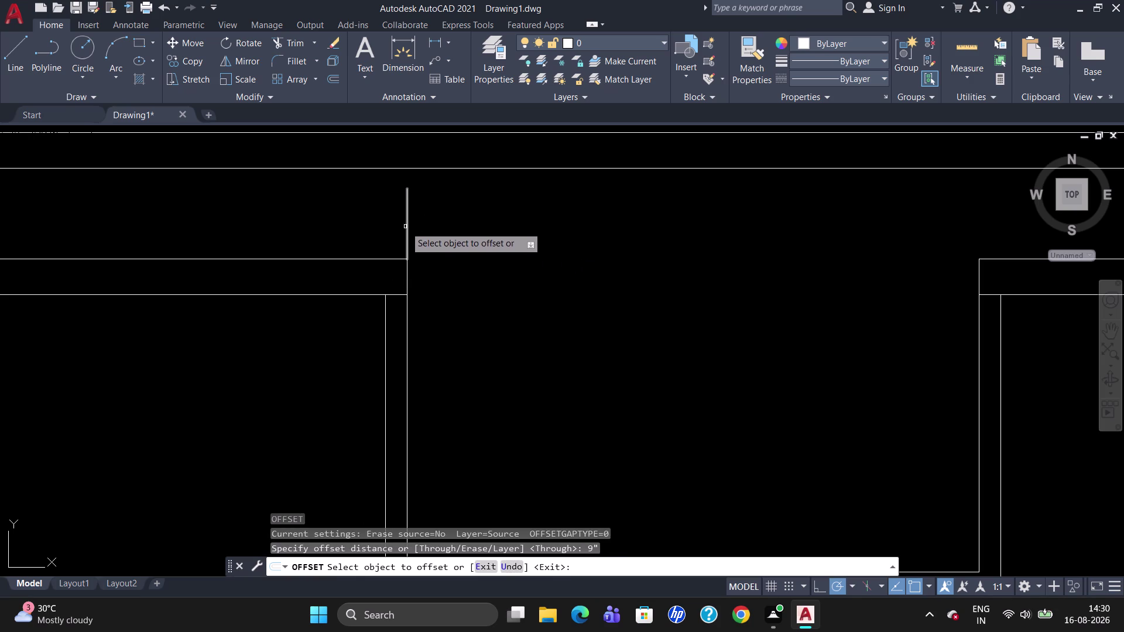
click(405, 226)
click(395, 231)
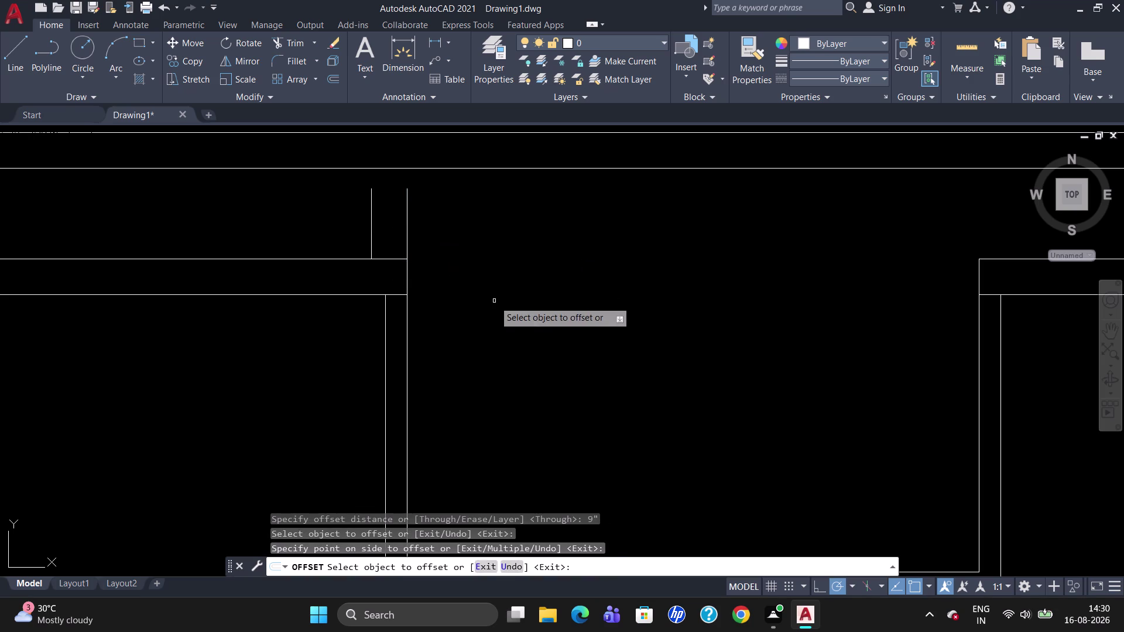
scroll(down, 3)
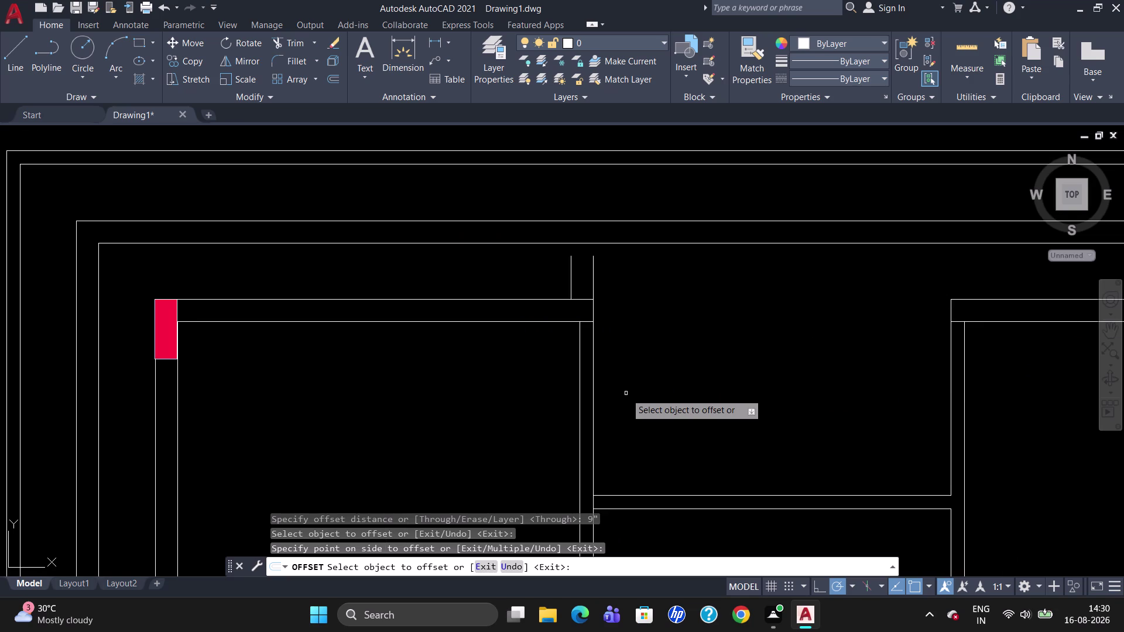
key(l)
key(Return)
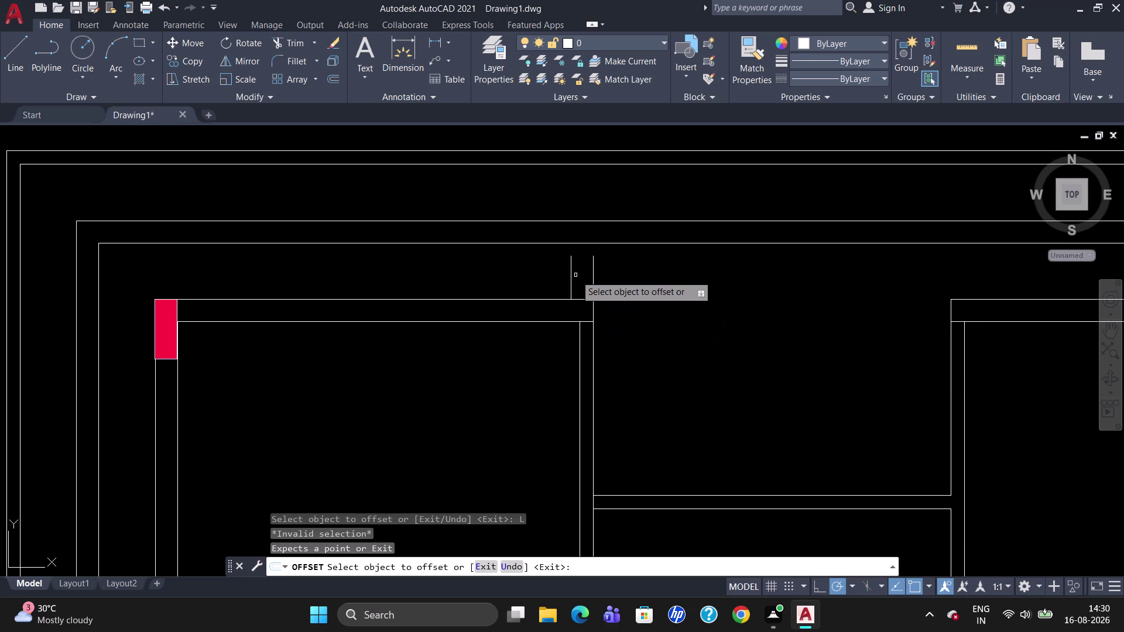
key(Escape)
key(l)
key(Return)
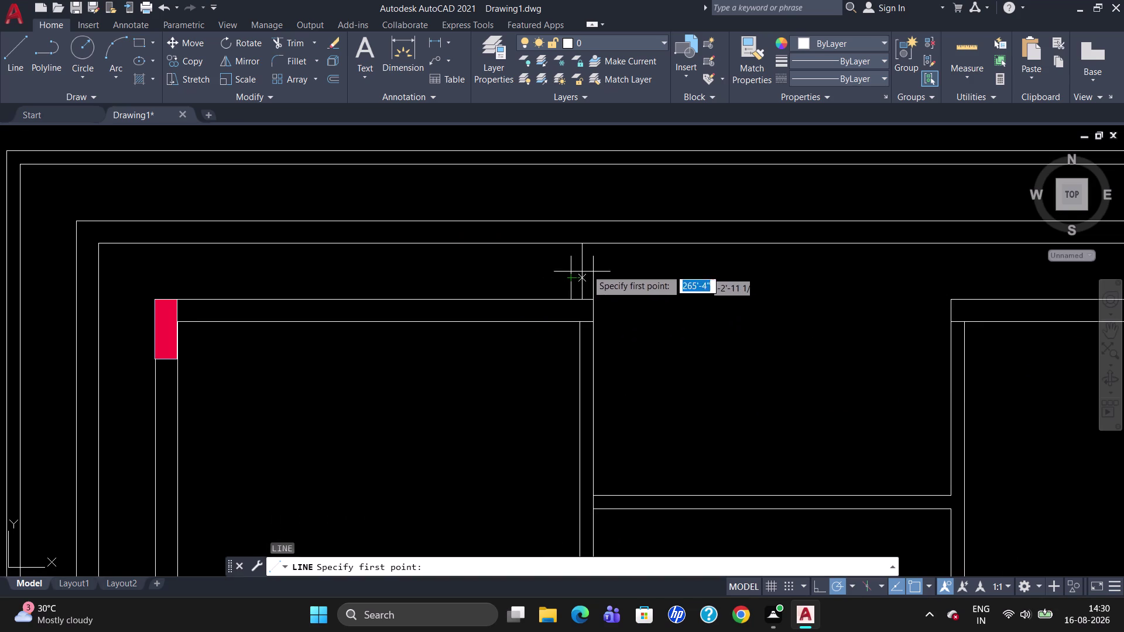
click(572, 254)
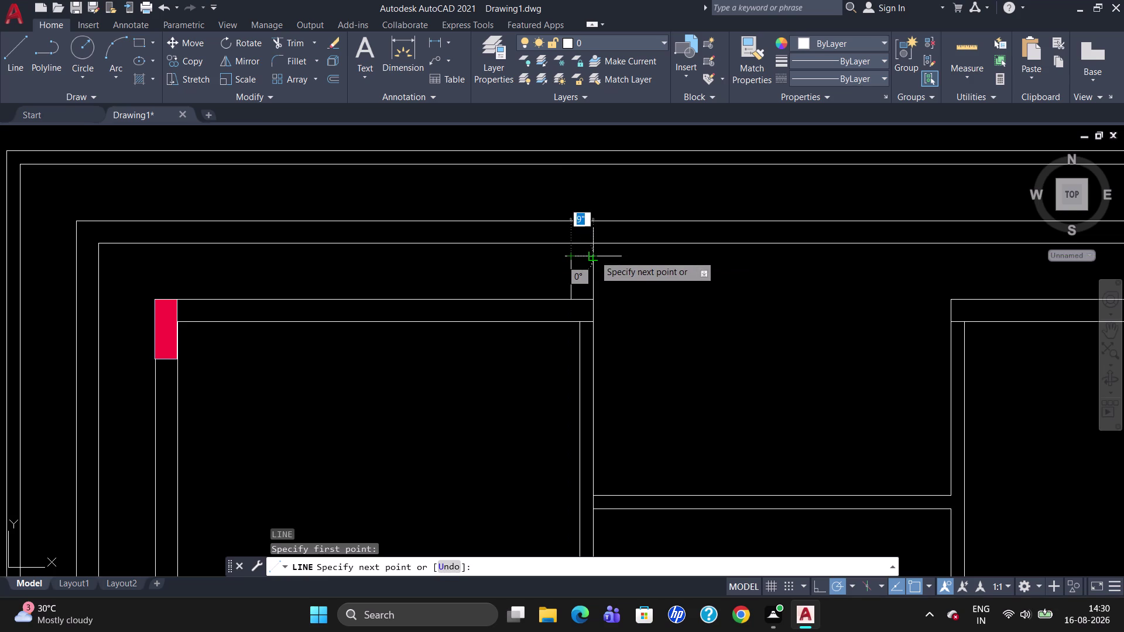
click(595, 255)
key(Escape)
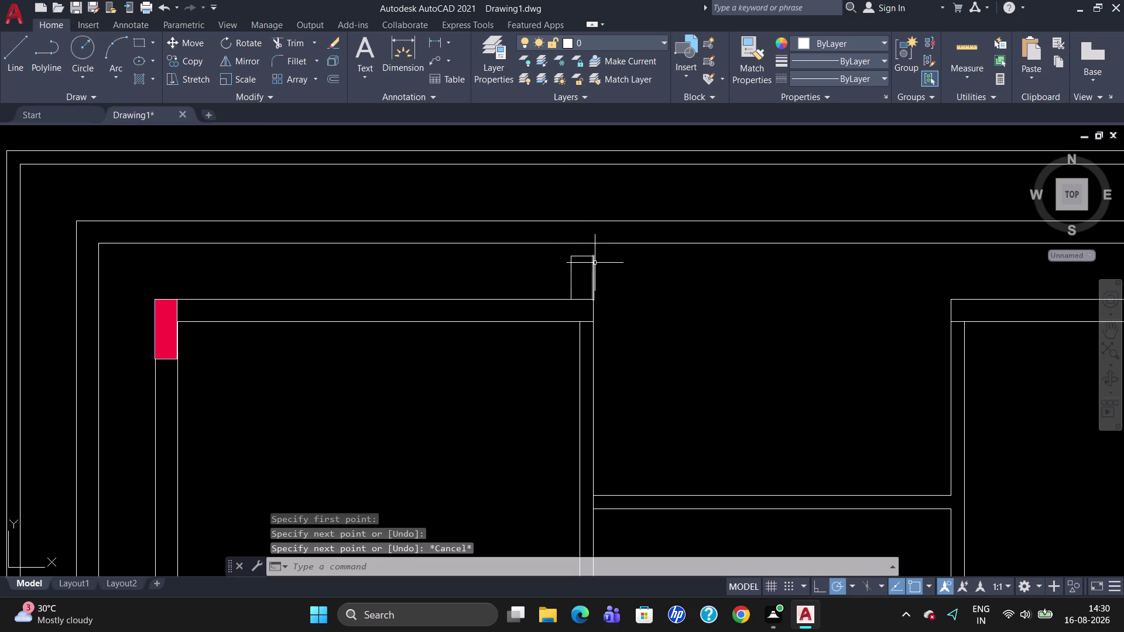
key(l)
key(Return)
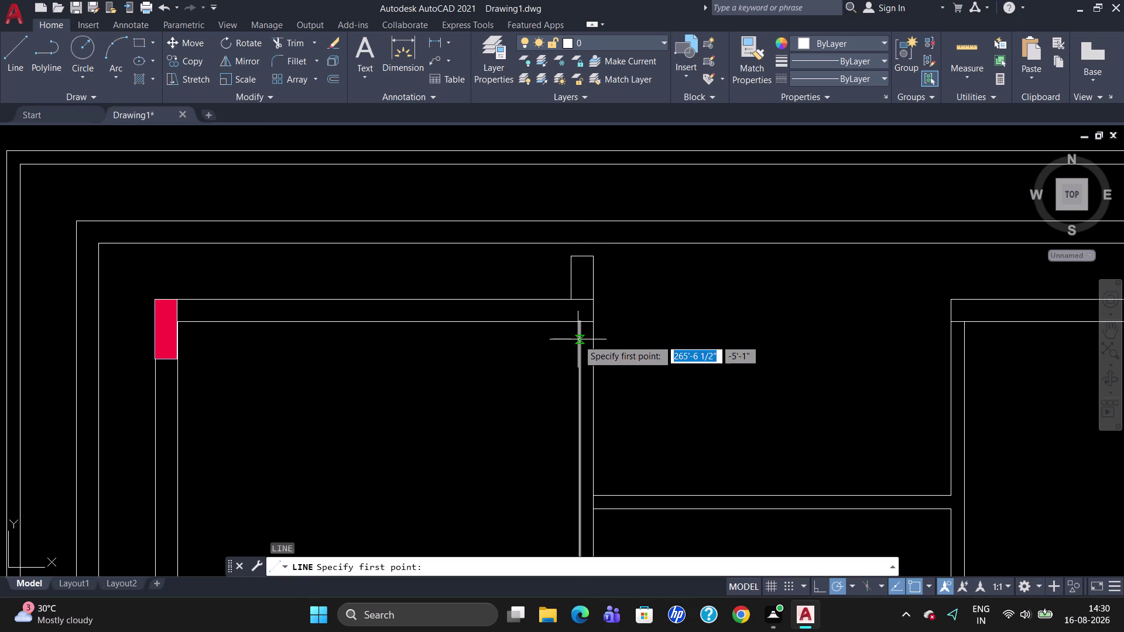
click(593, 253)
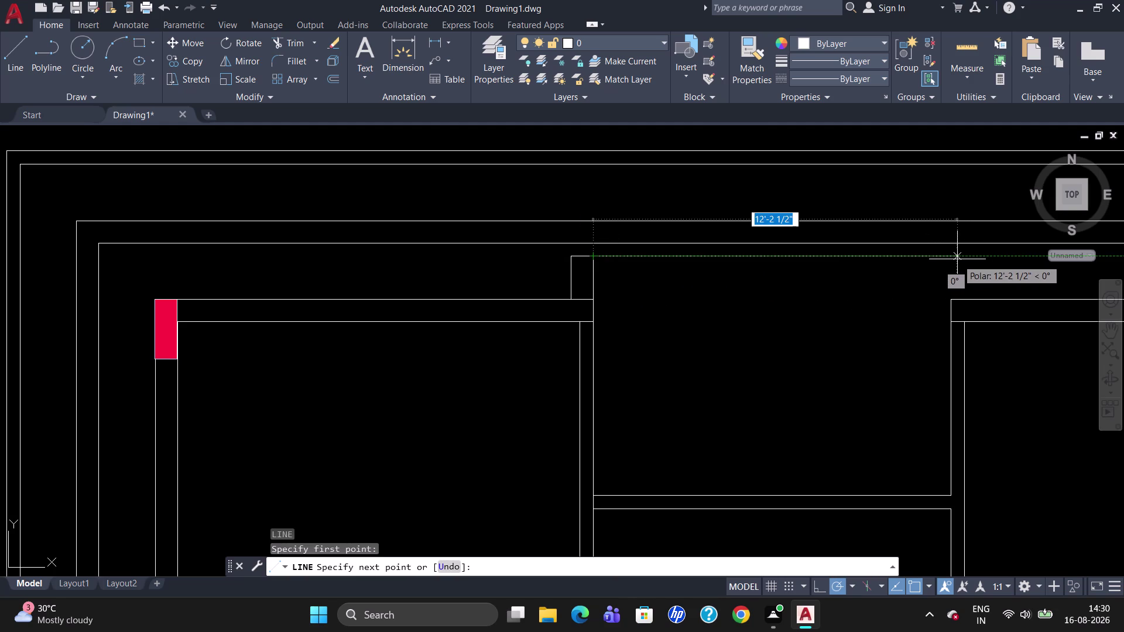
click(970, 253)
key(Escape)
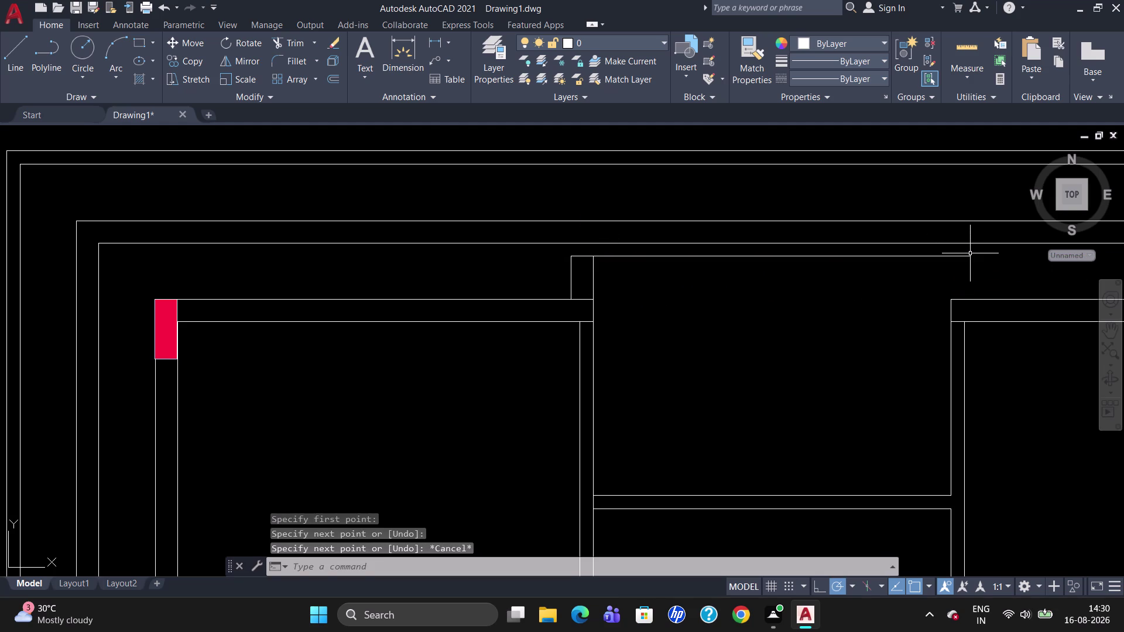
key(0)
key(Return)
key(2)
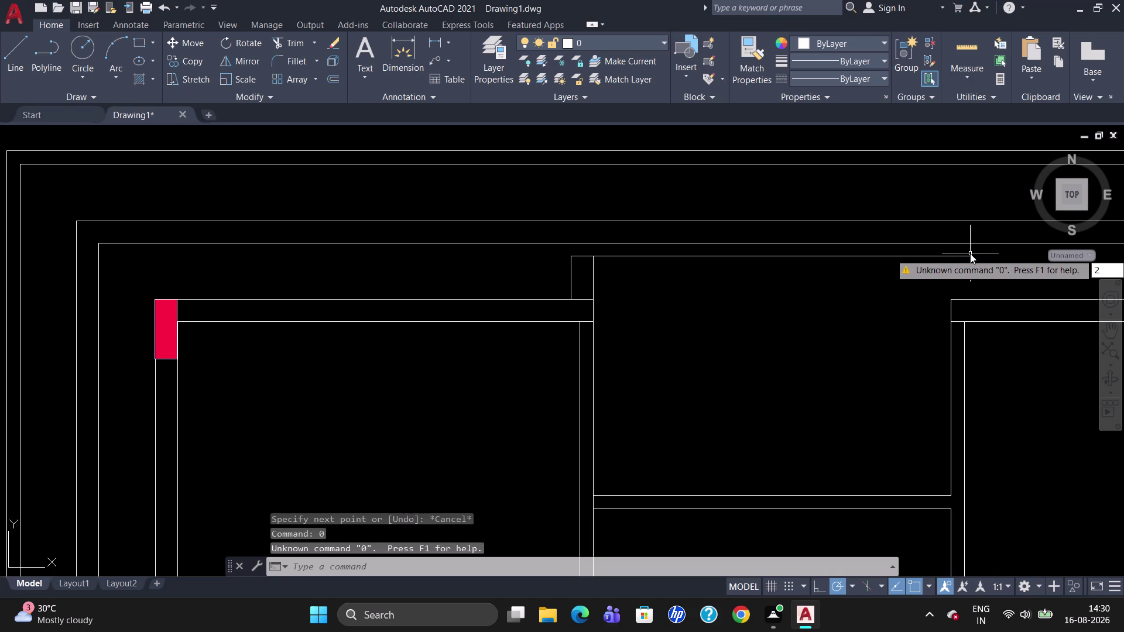
key(BackSpace)
text(4")
key(Return)
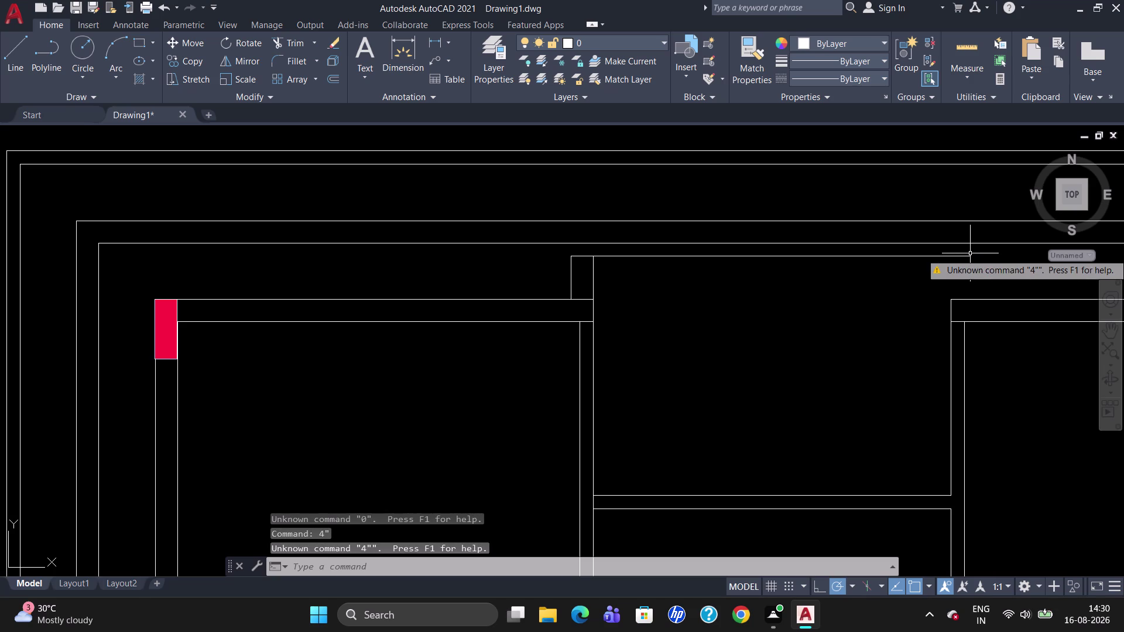
key(Escape)
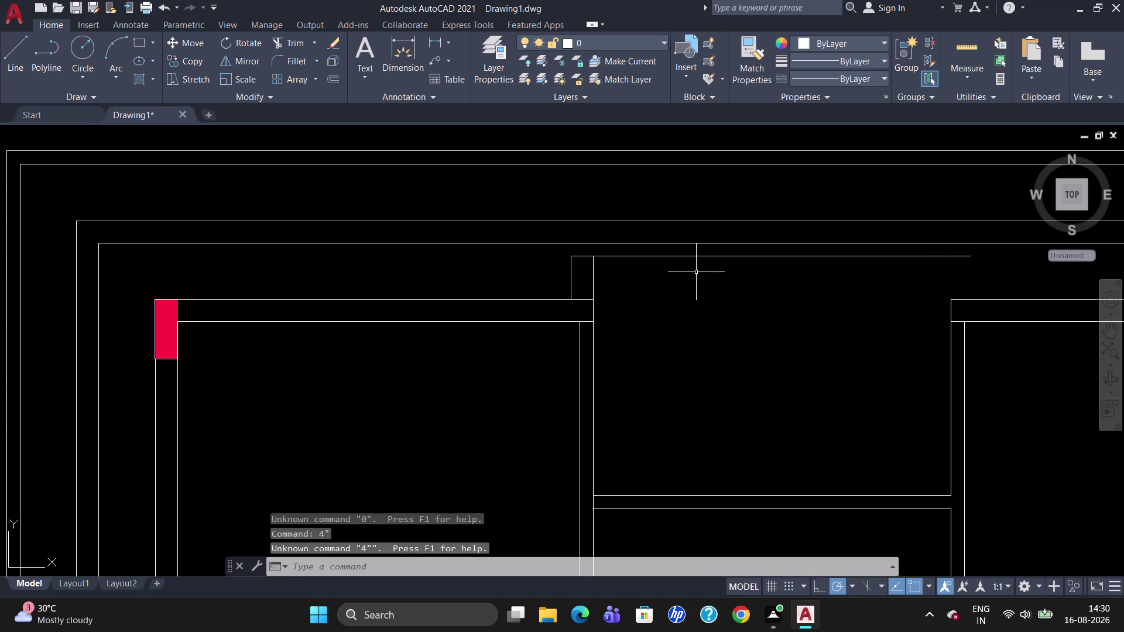
Offset the bay's top line 4" inward, then delete that misplaced copy.
key(o)
key(Return)
text(4)
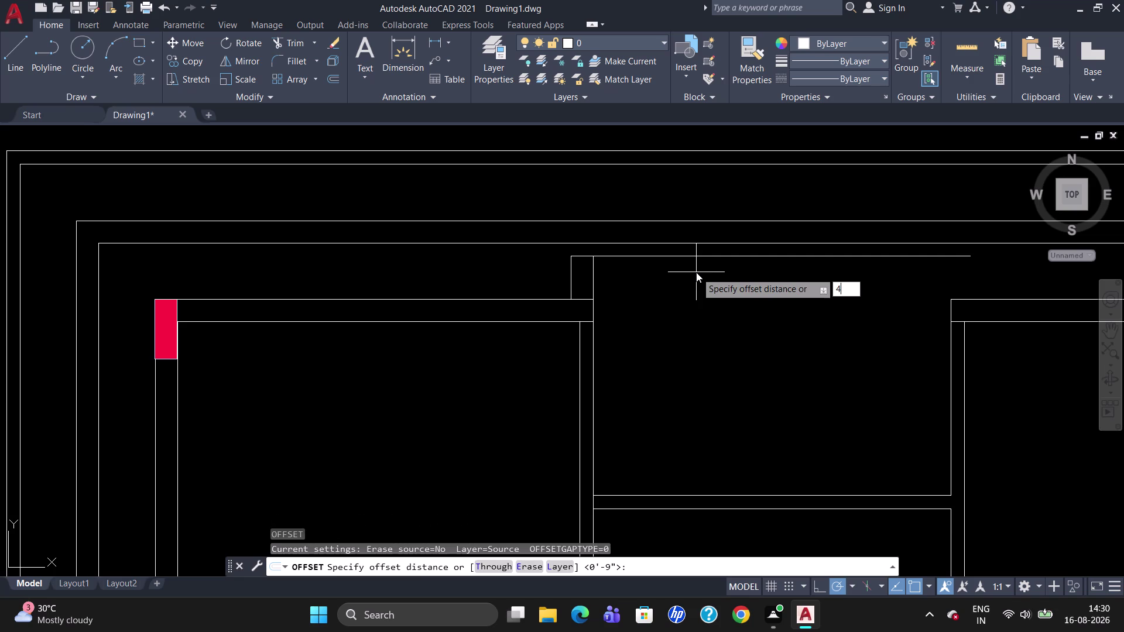
text(")
key(Return)
click(705, 257)
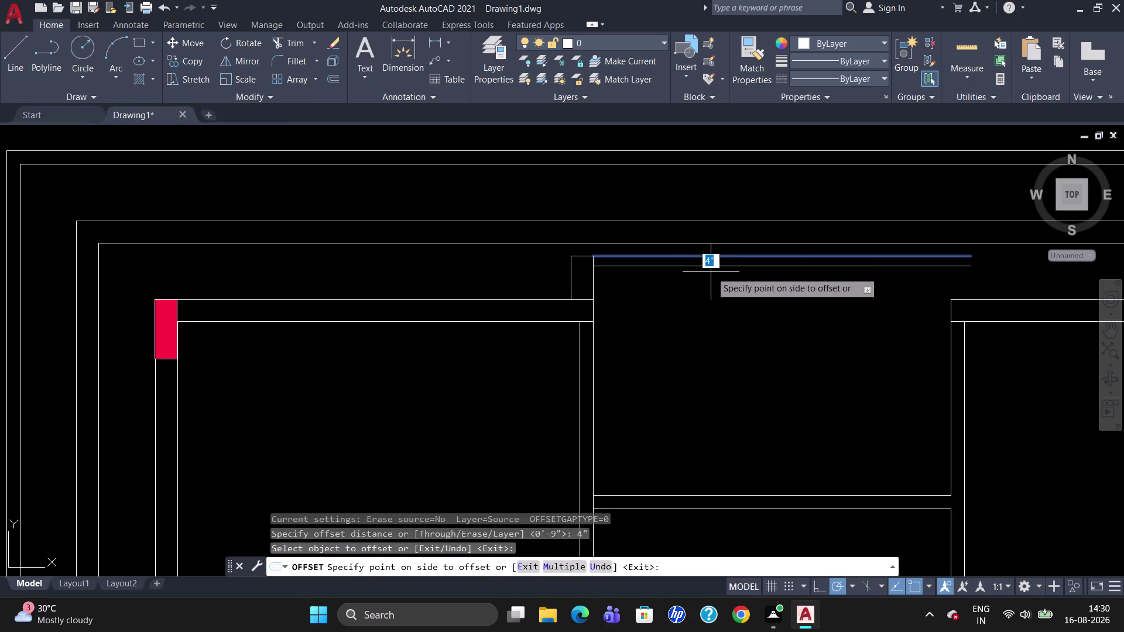
click(711, 272)
scroll(down, 3)
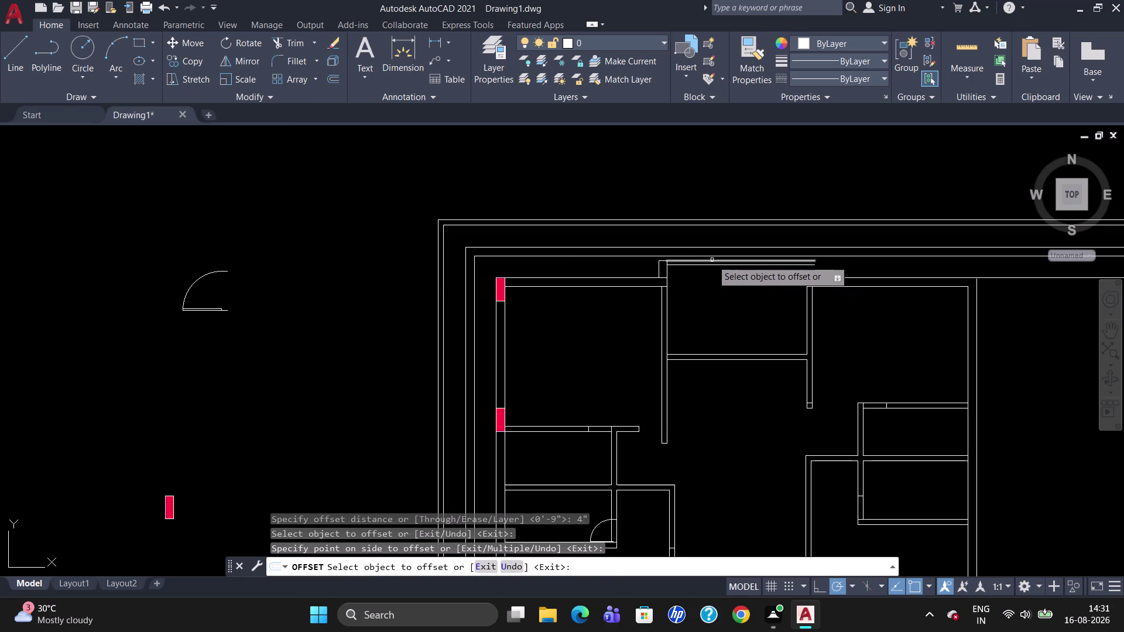
key(Escape)
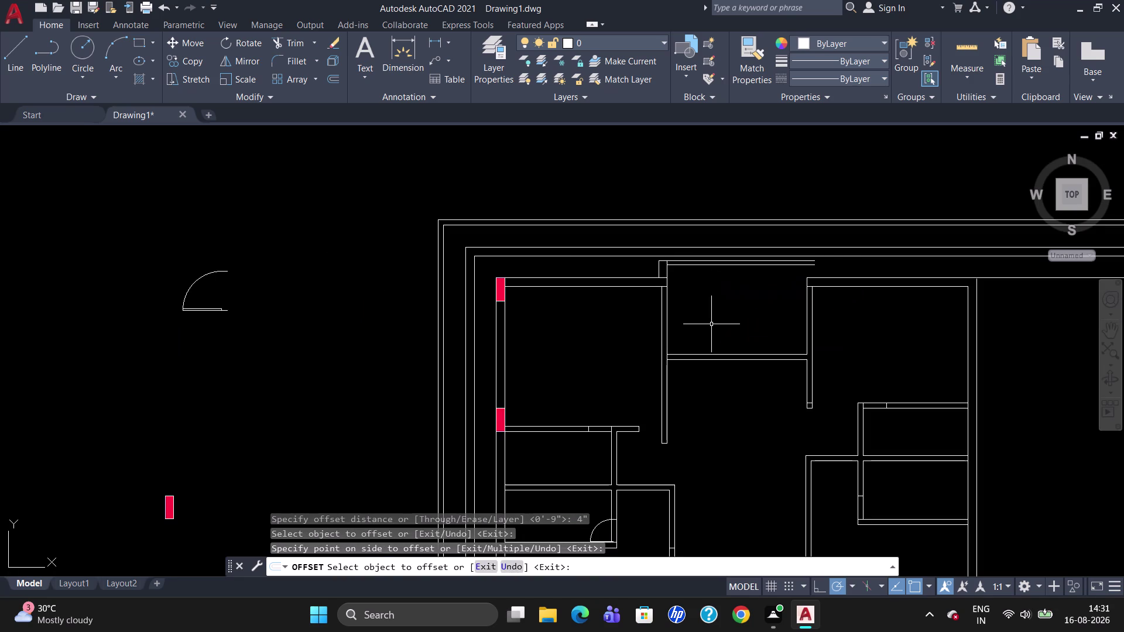
click(720, 266)
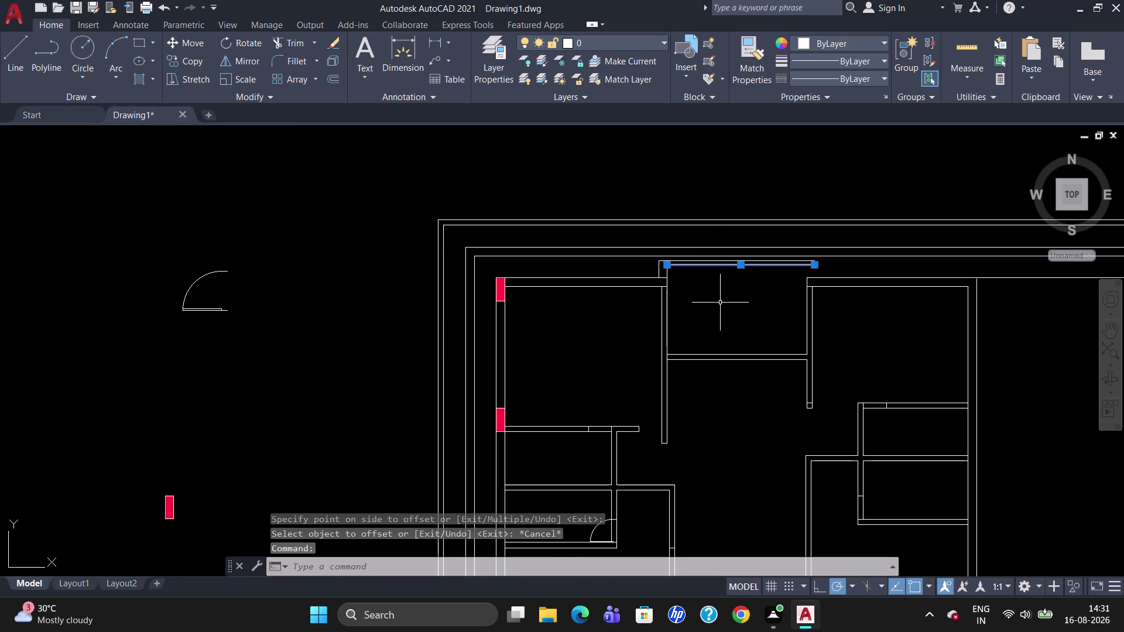
key(Delete)
Offset the bay's top line 3" inward, just below the top edge.
key(o)
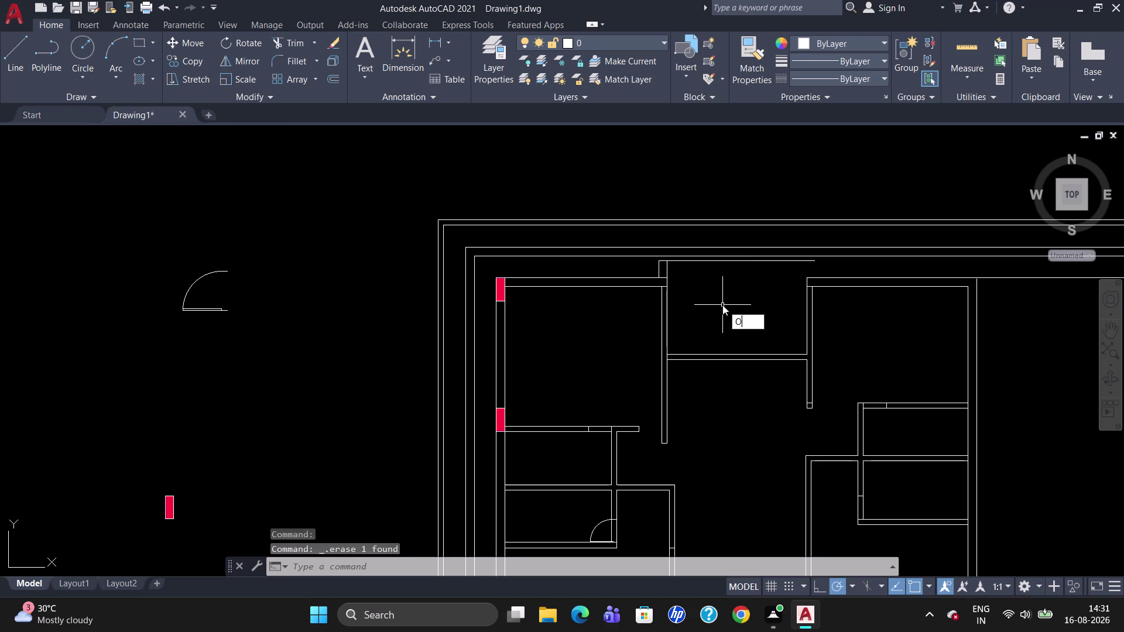
key(Return)
text(3")
key(Return)
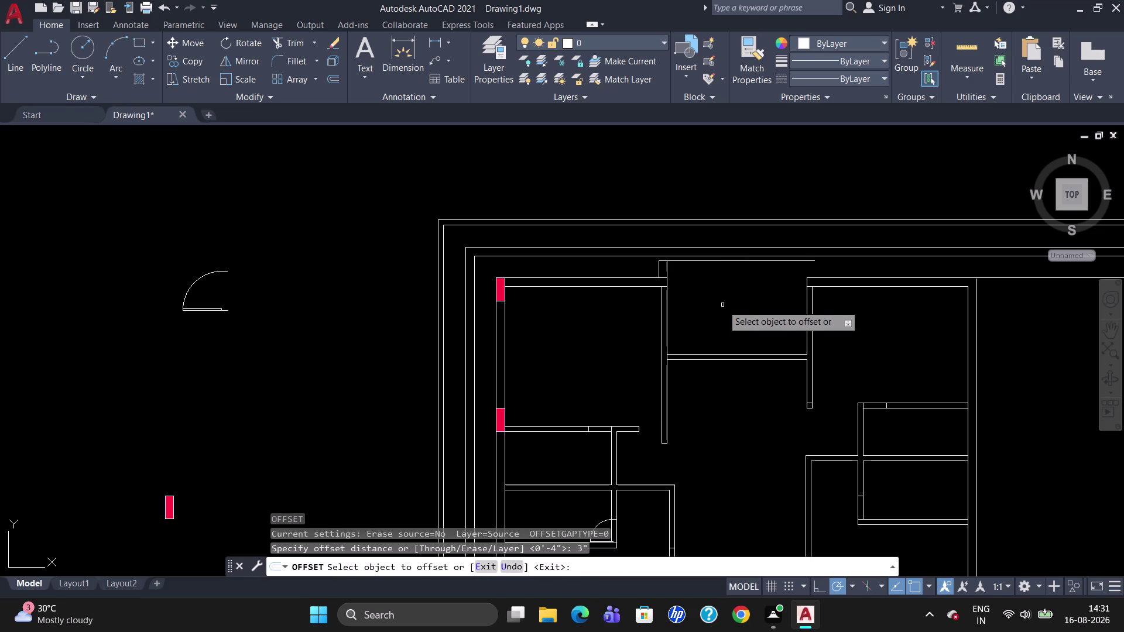
double_click(731, 262)
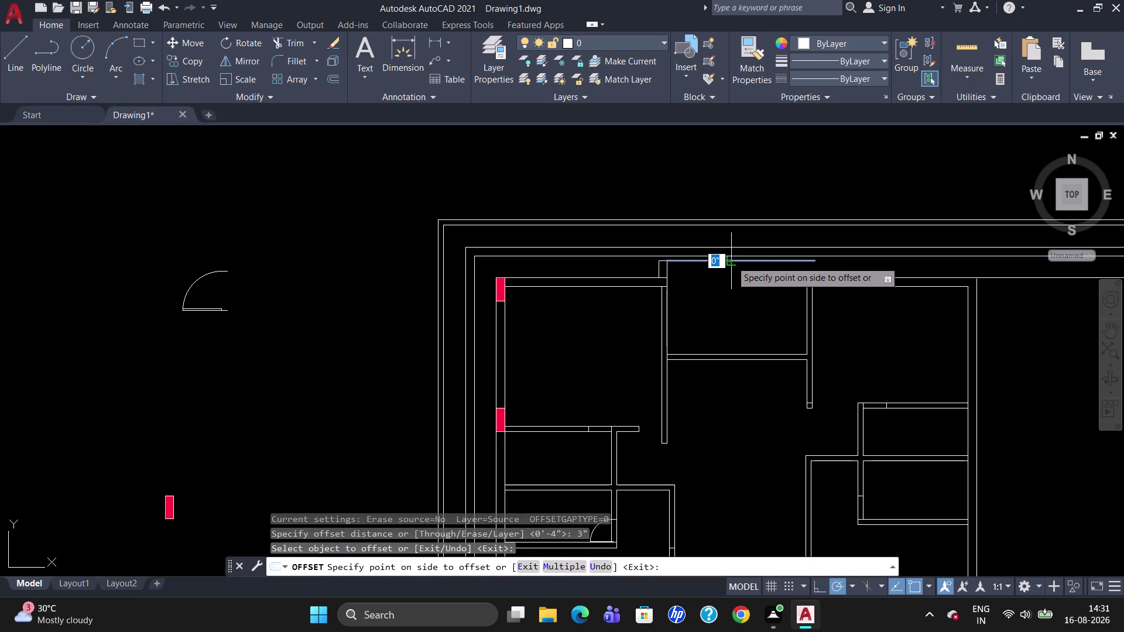
click(731, 278)
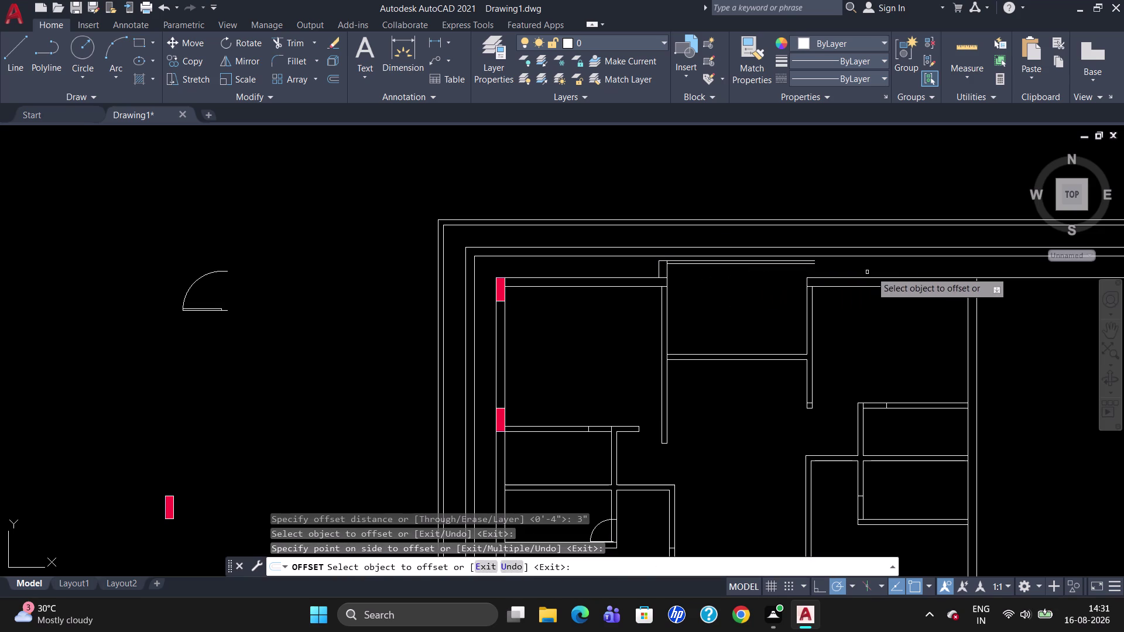
scroll(up, 3)
scroll(down, 3)
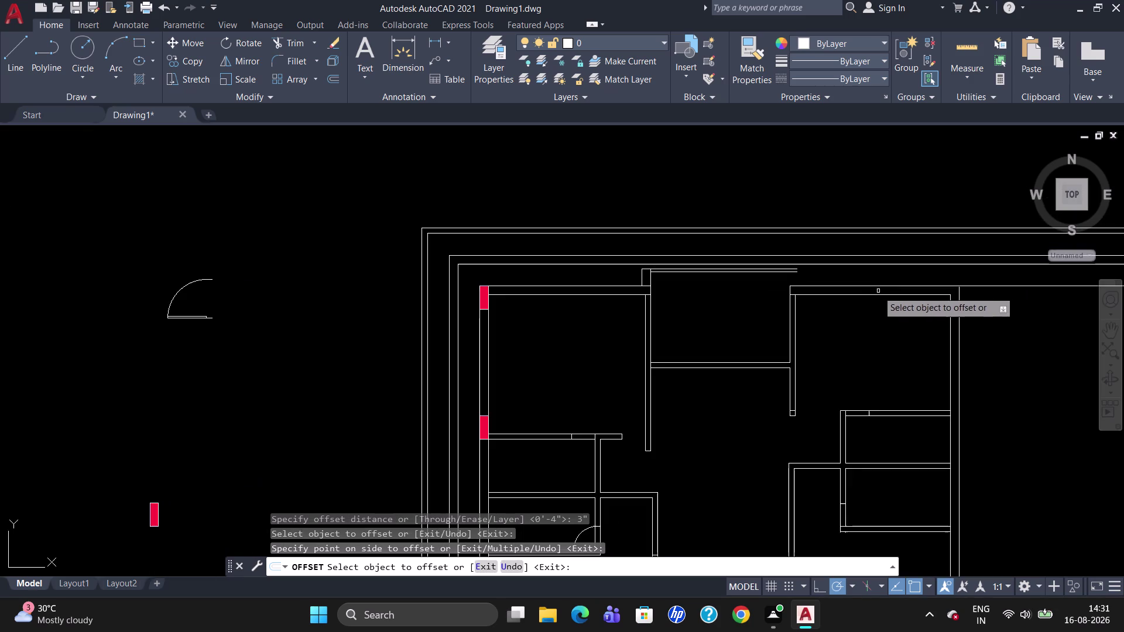
scroll(up, 3)
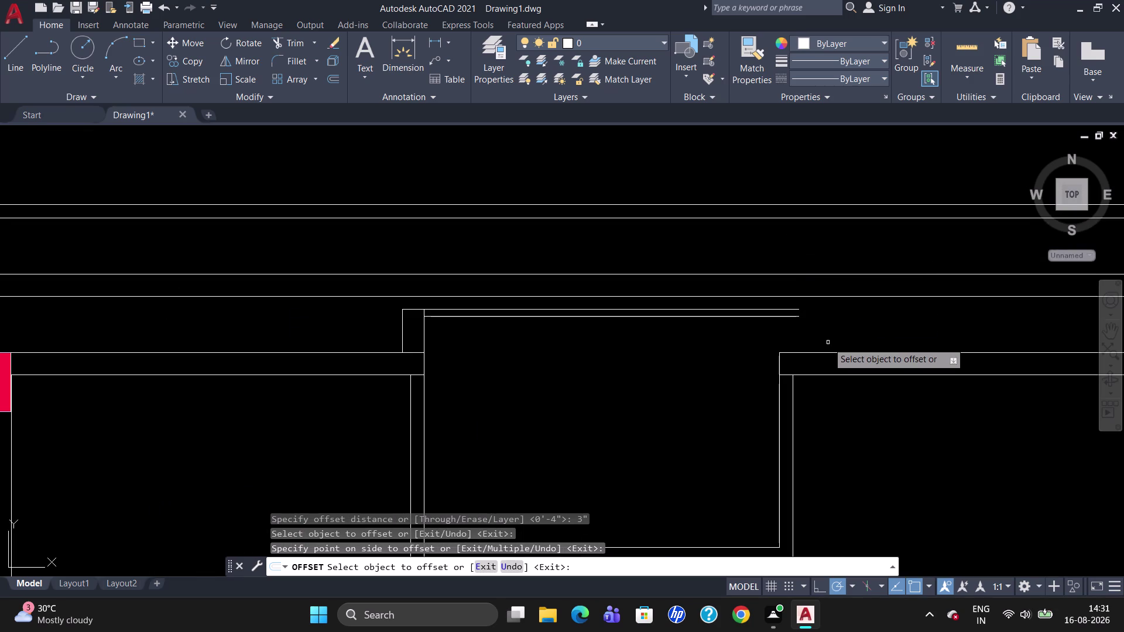
key(Escape)
Extend the right wall line up to the new 3" offset line.
text(EX)
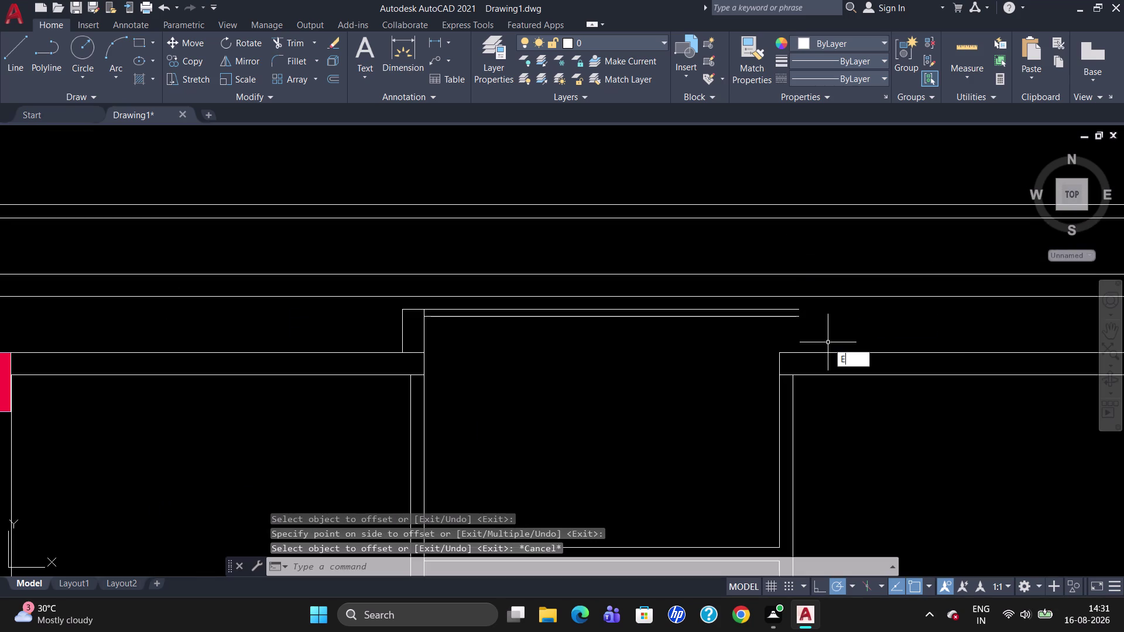
key(Return)
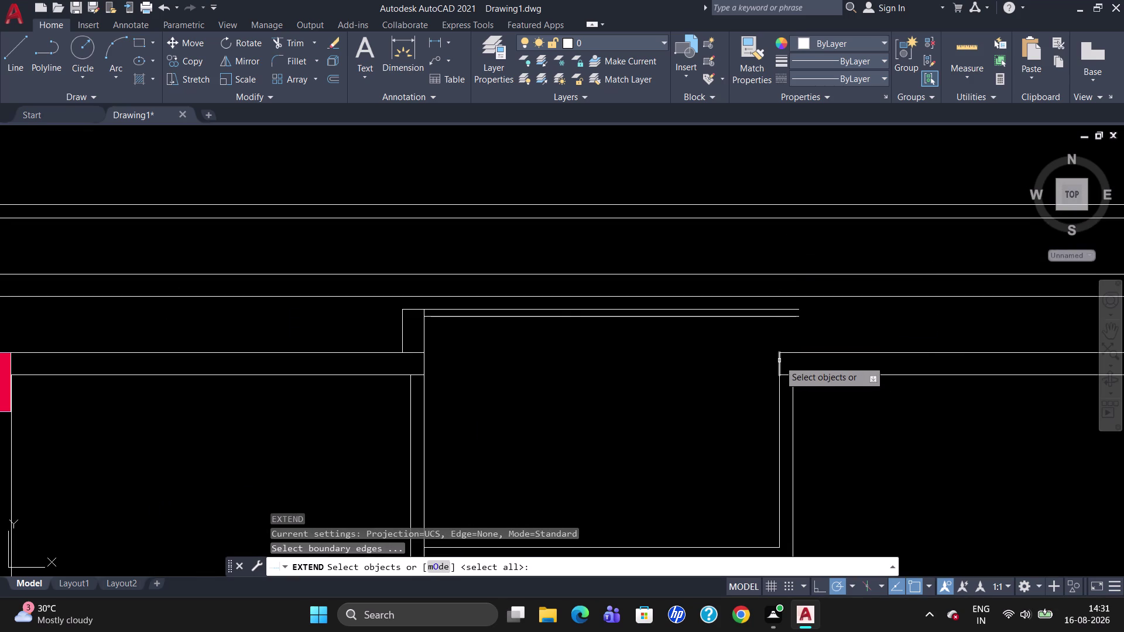
click(779, 360)
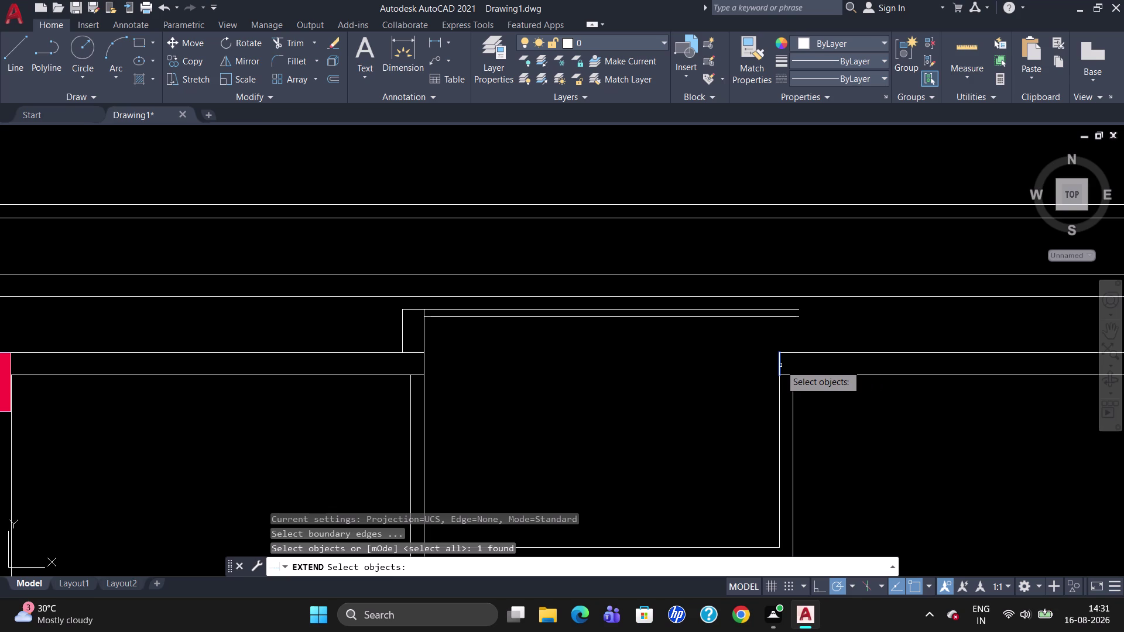
key(Escape)
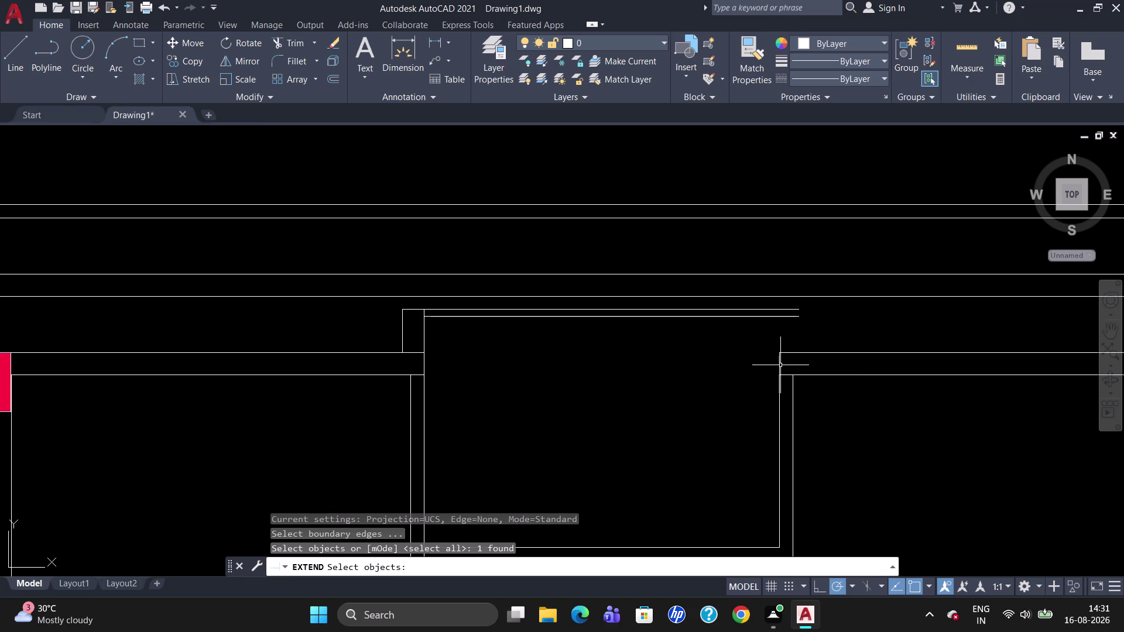
text(EX)
key(Return)
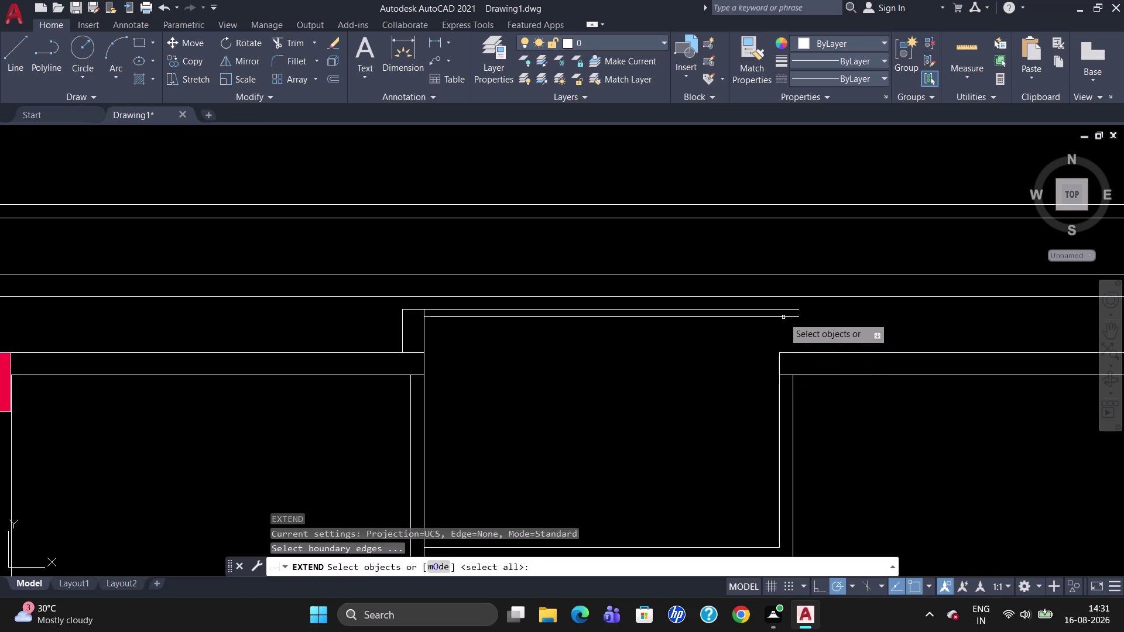
click(783, 319)
key(Return)
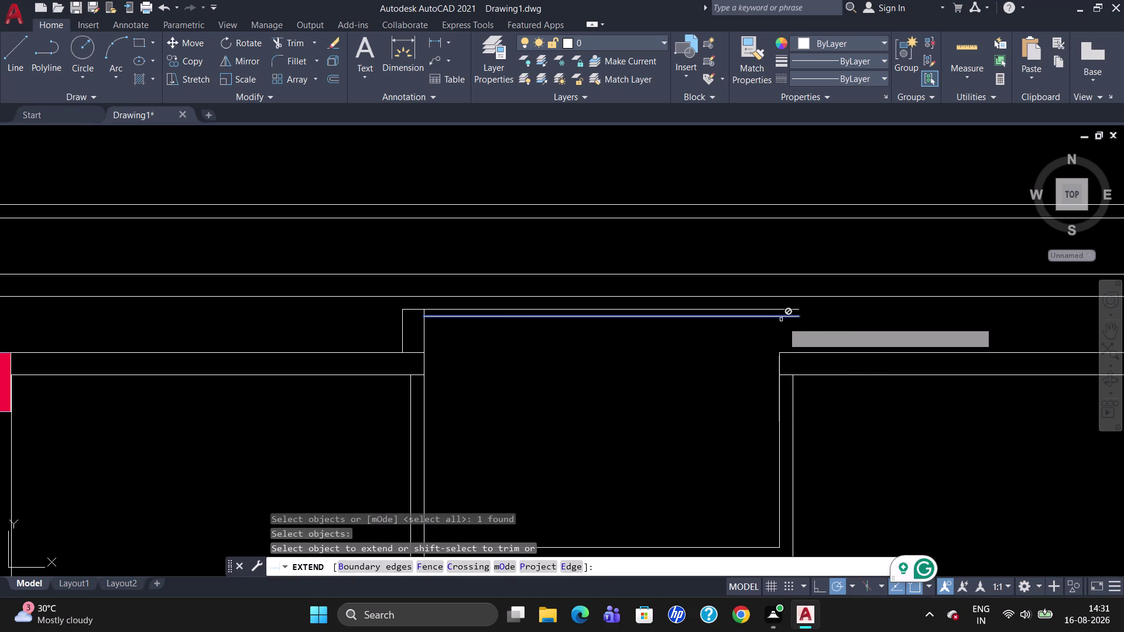
click(781, 363)
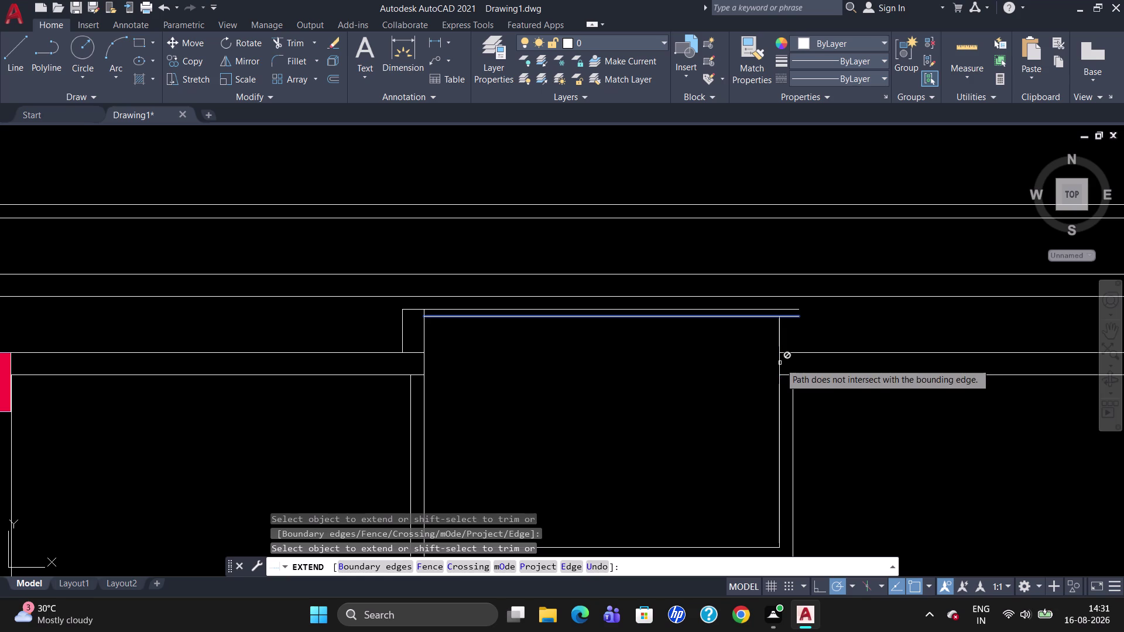
key(Escape)
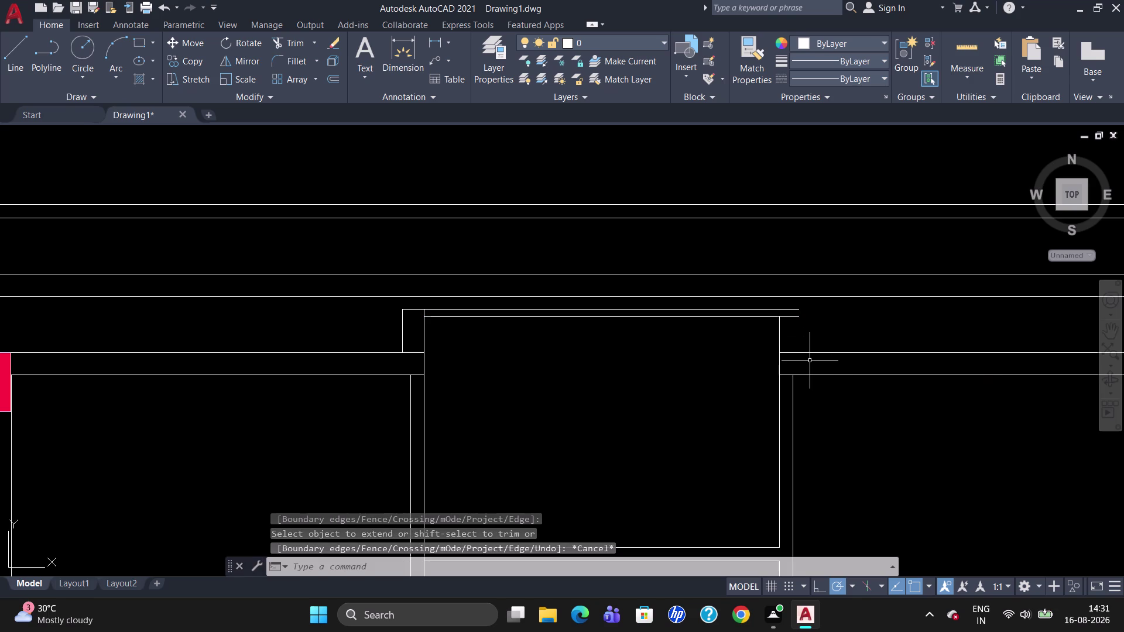
text(BR)
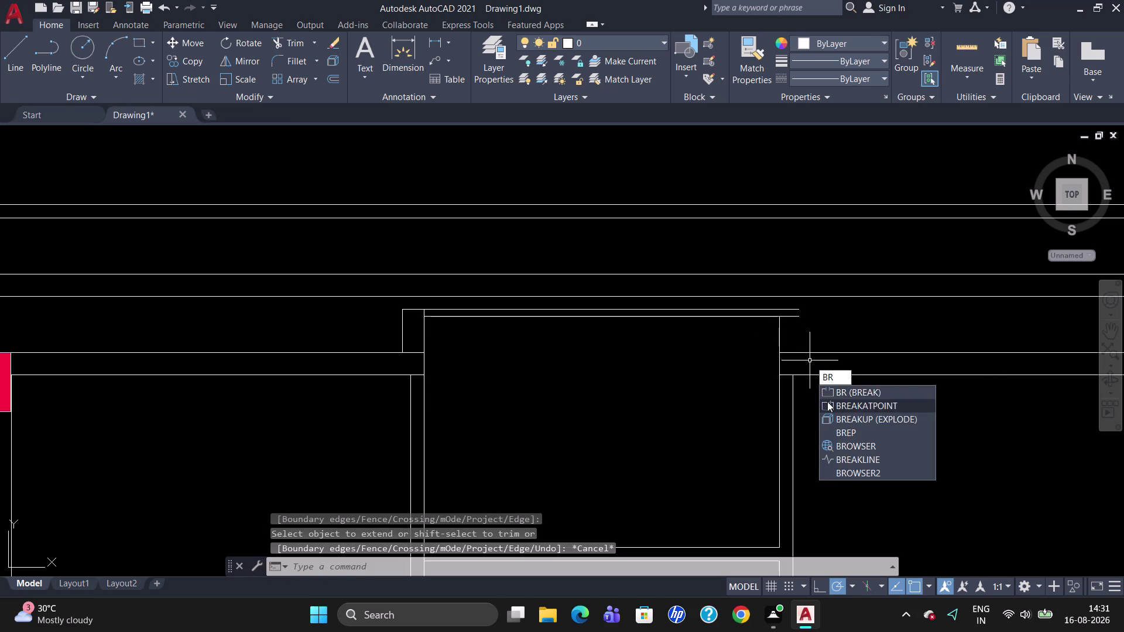
click(829, 403)
click(780, 335)
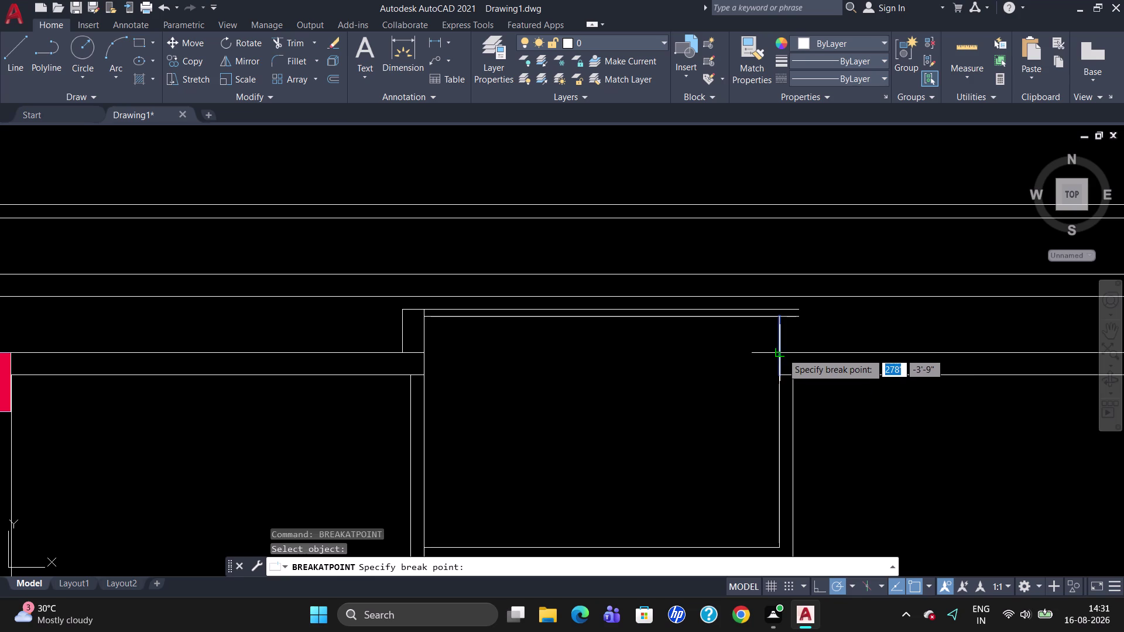
click(782, 353)
key(Escape)
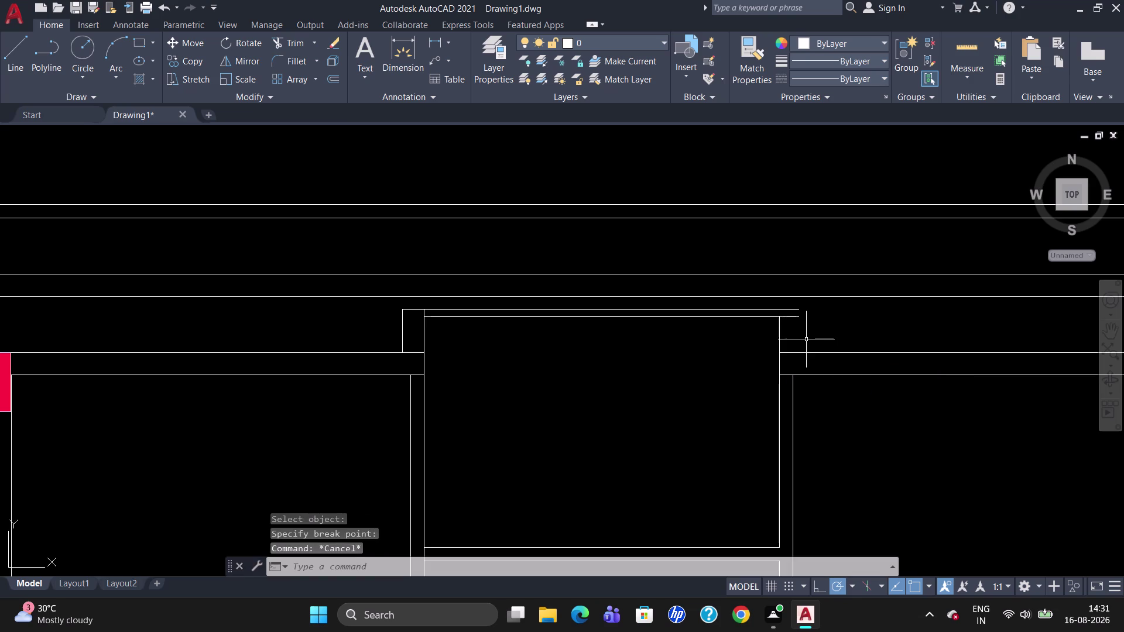
key(o)
key(Return)
text(9")
key(Return)
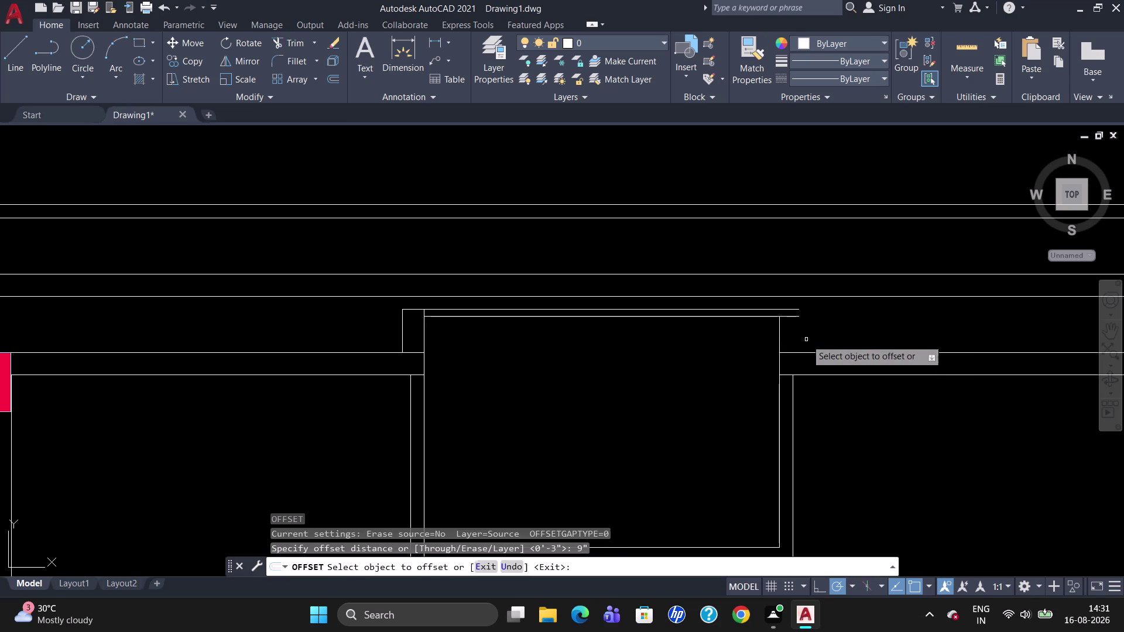
click(780, 335)
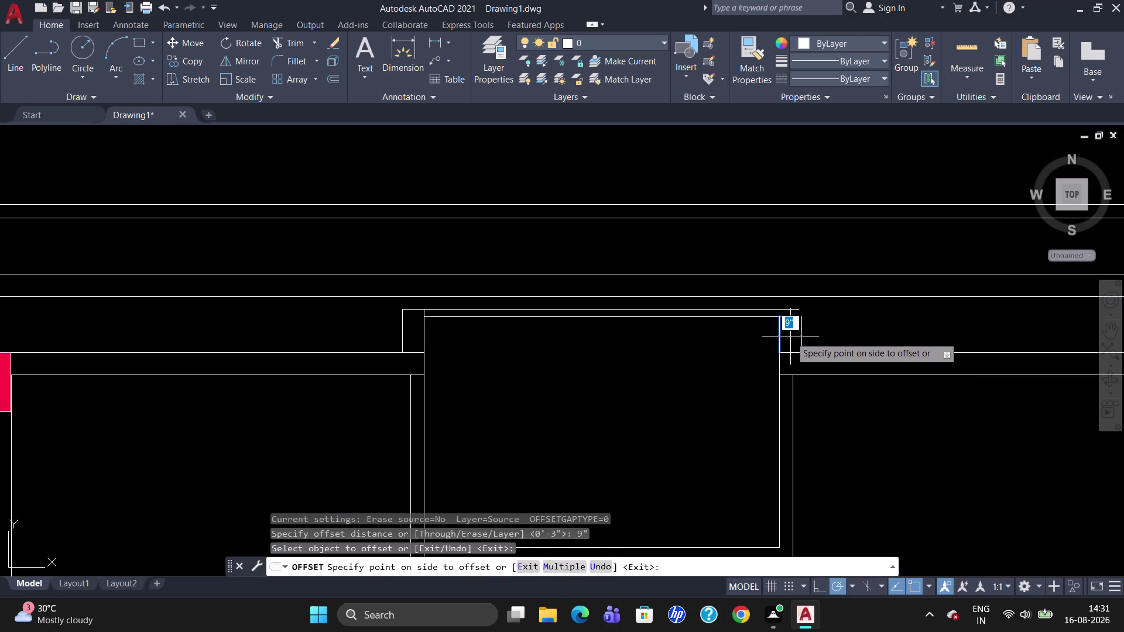
click(804, 335)
scroll(up, 3)
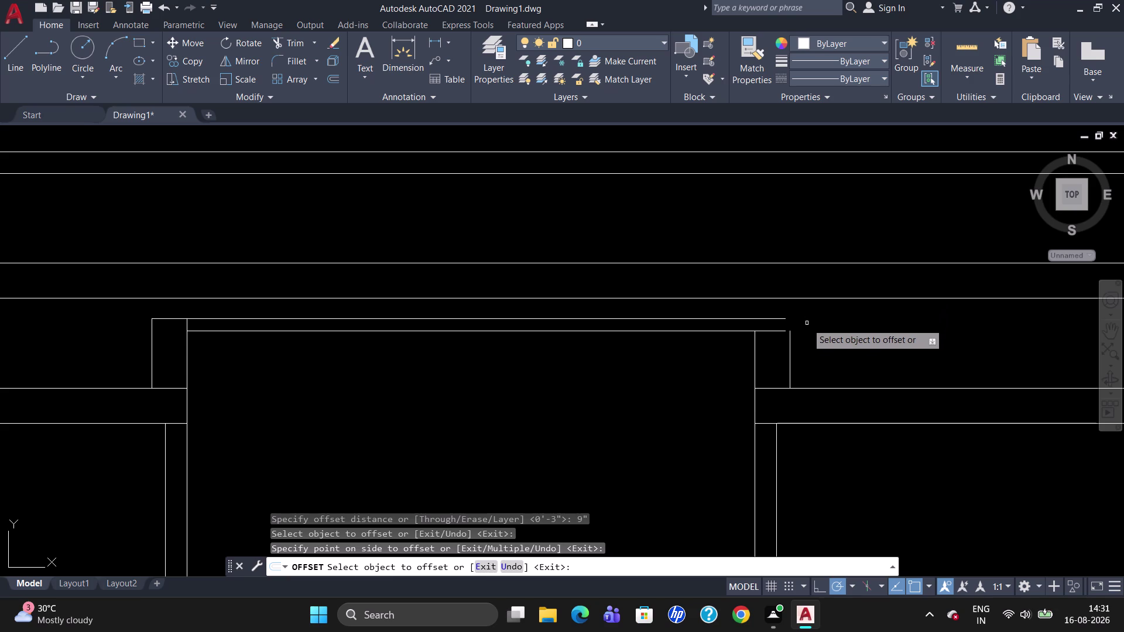
key(Escape)
key(l)
key(Return)
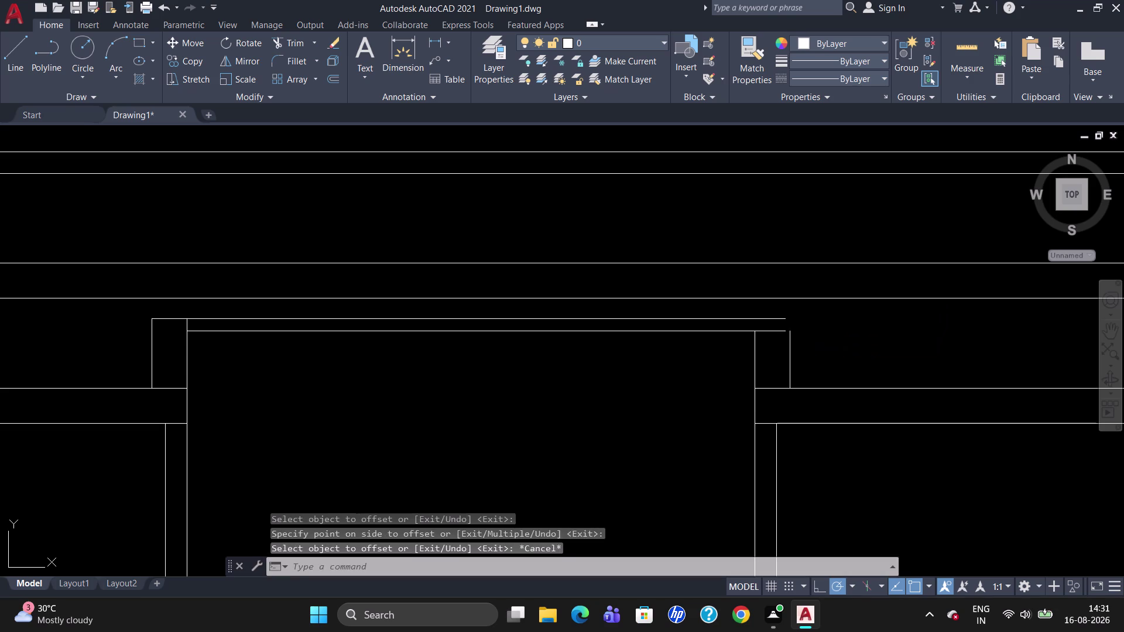
click(784, 336)
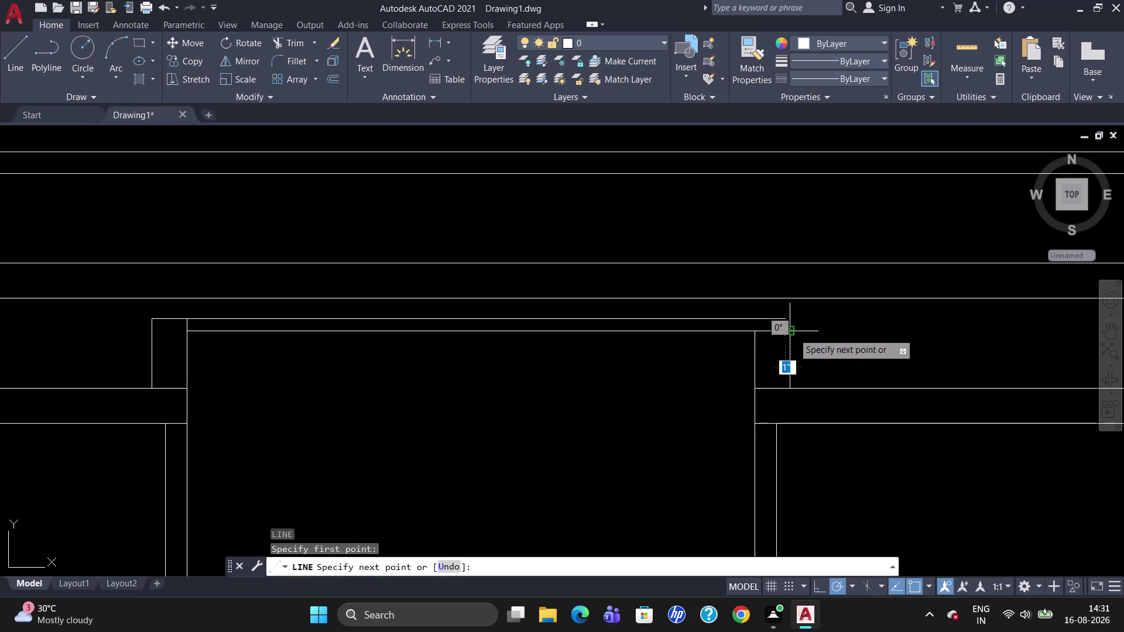
key(Escape)
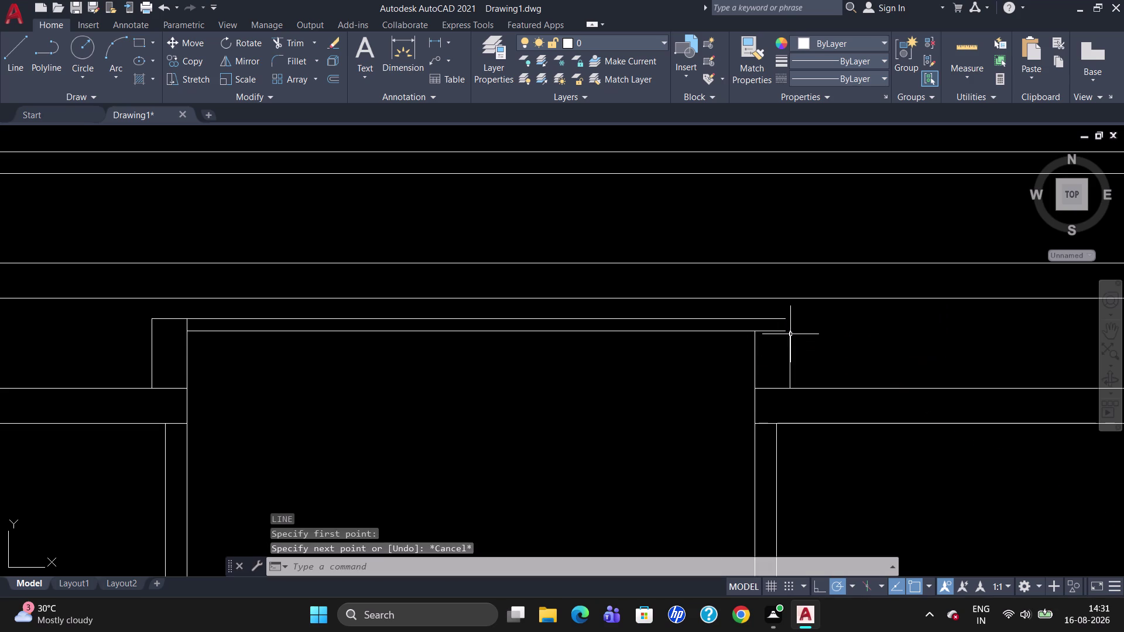
key(l)
key(Return)
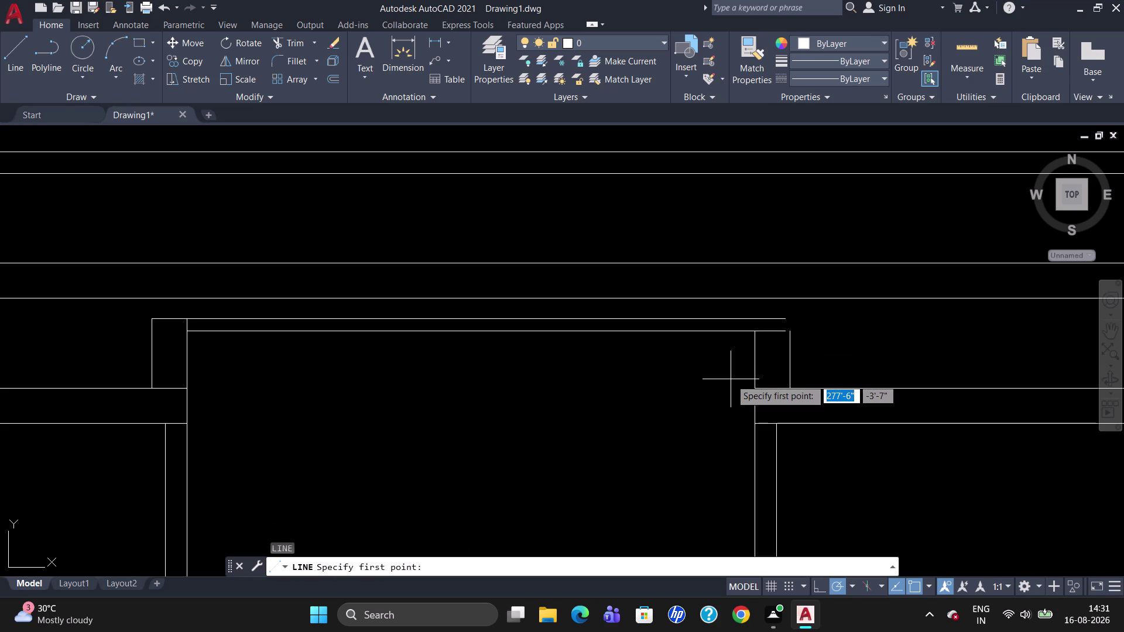
key(Escape)
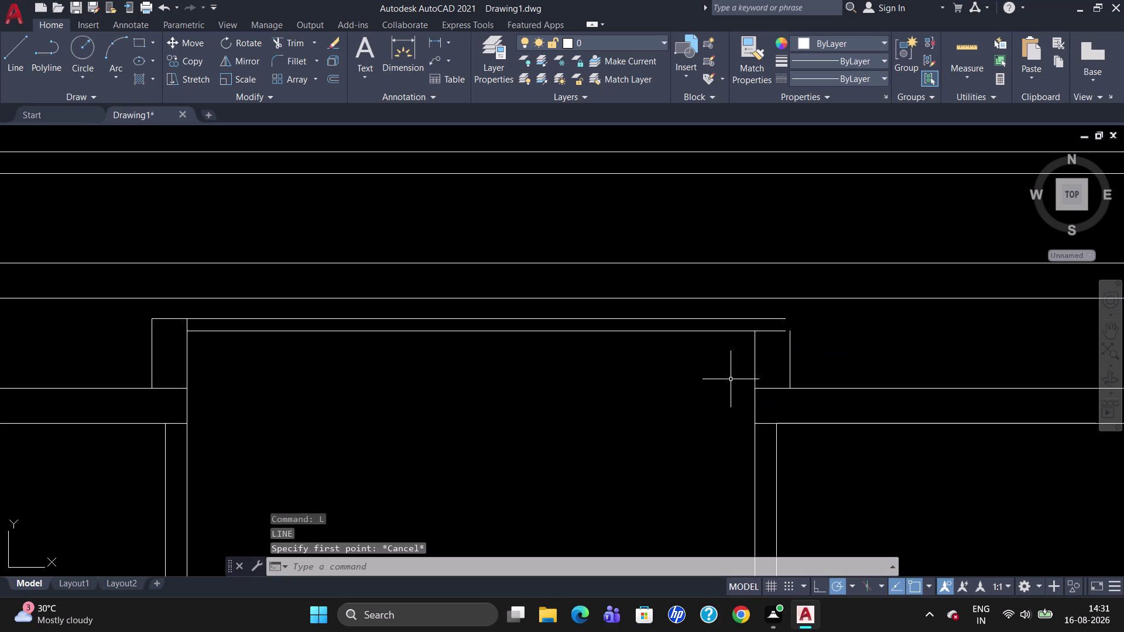
Draw two short horizontal lines continuing both top wall lines rightward from their endpoints.
key(l)
key(Return)
click(783, 316)
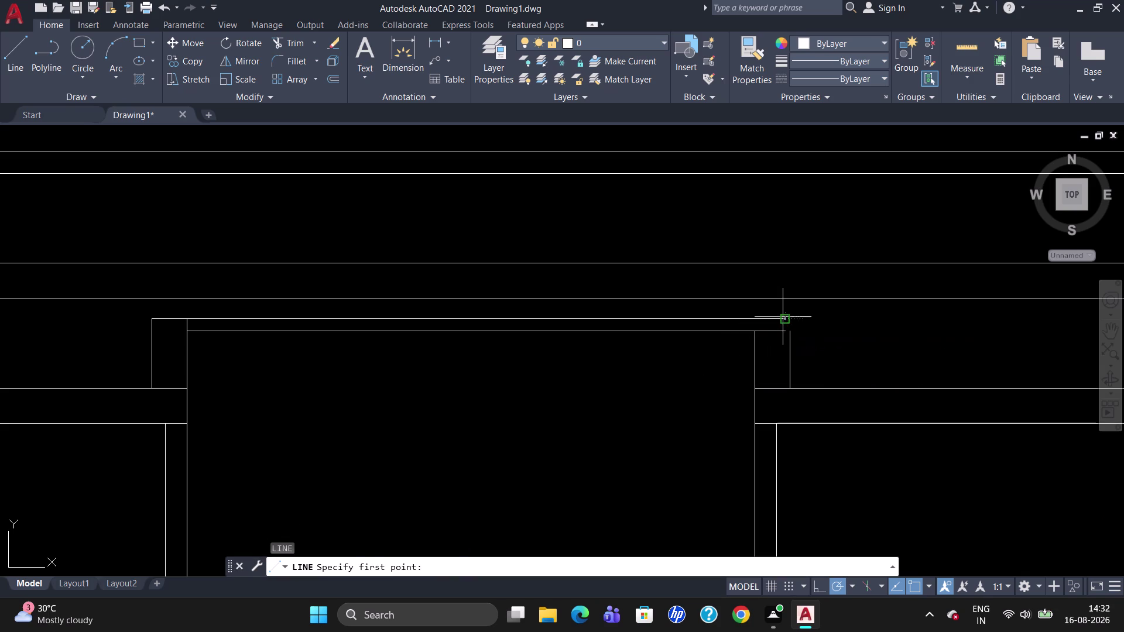
click(866, 326)
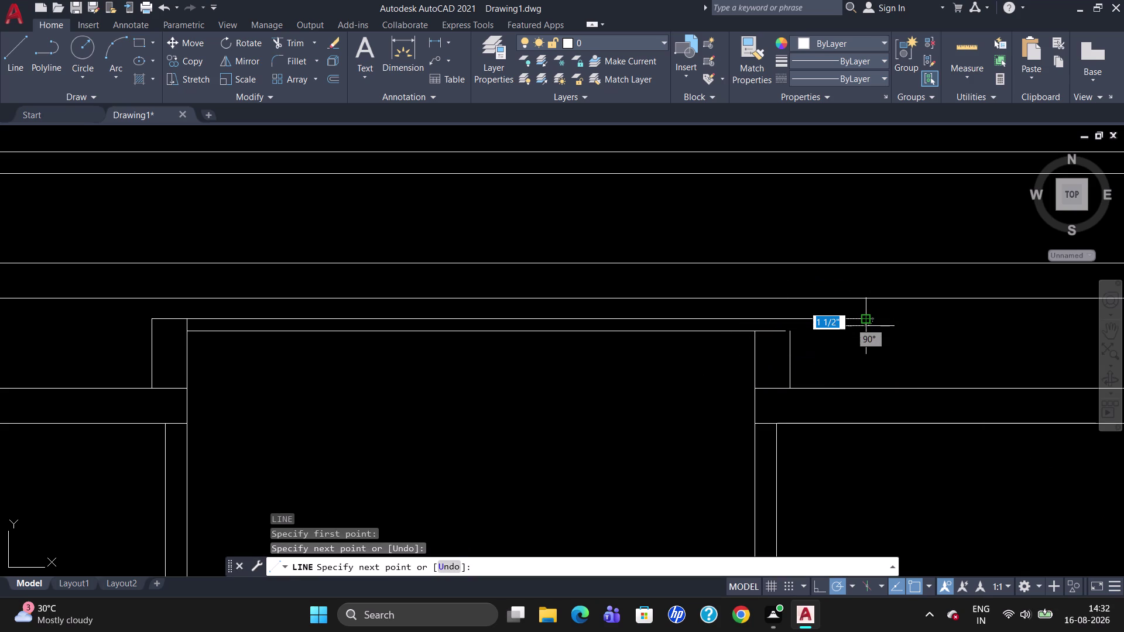
key(Return)
key(space)
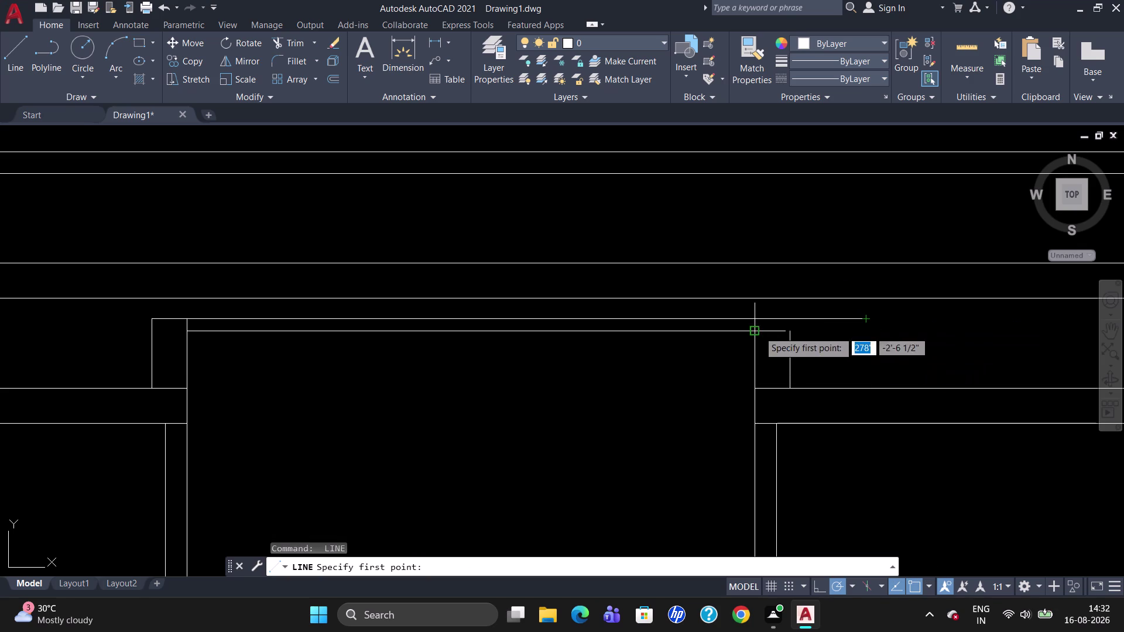
click(788, 334)
click(902, 327)
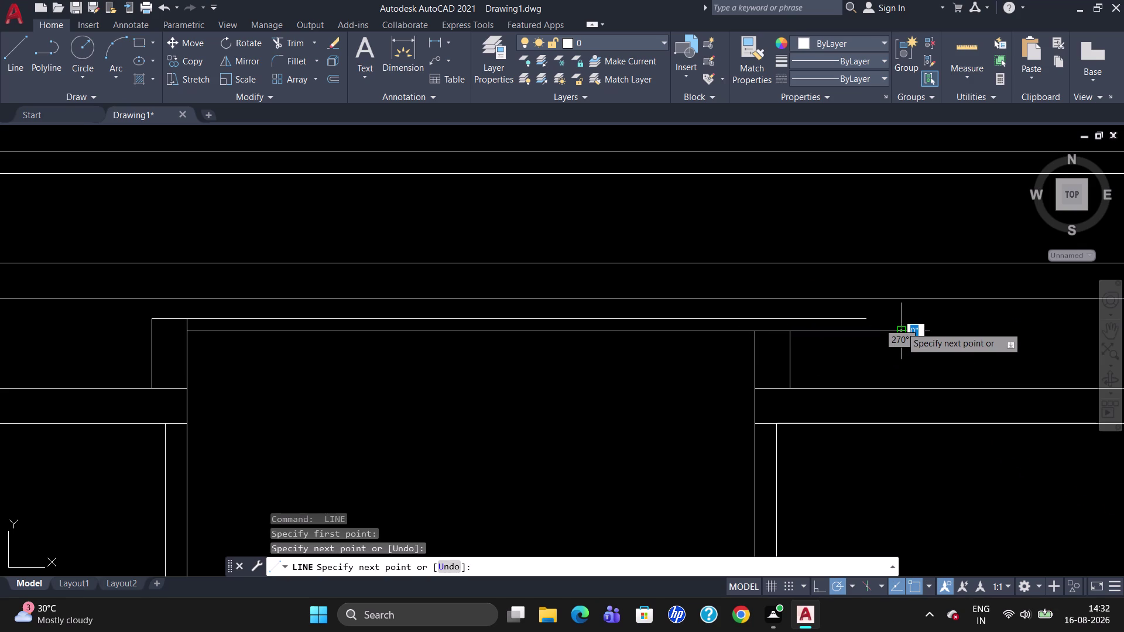
key(Escape)
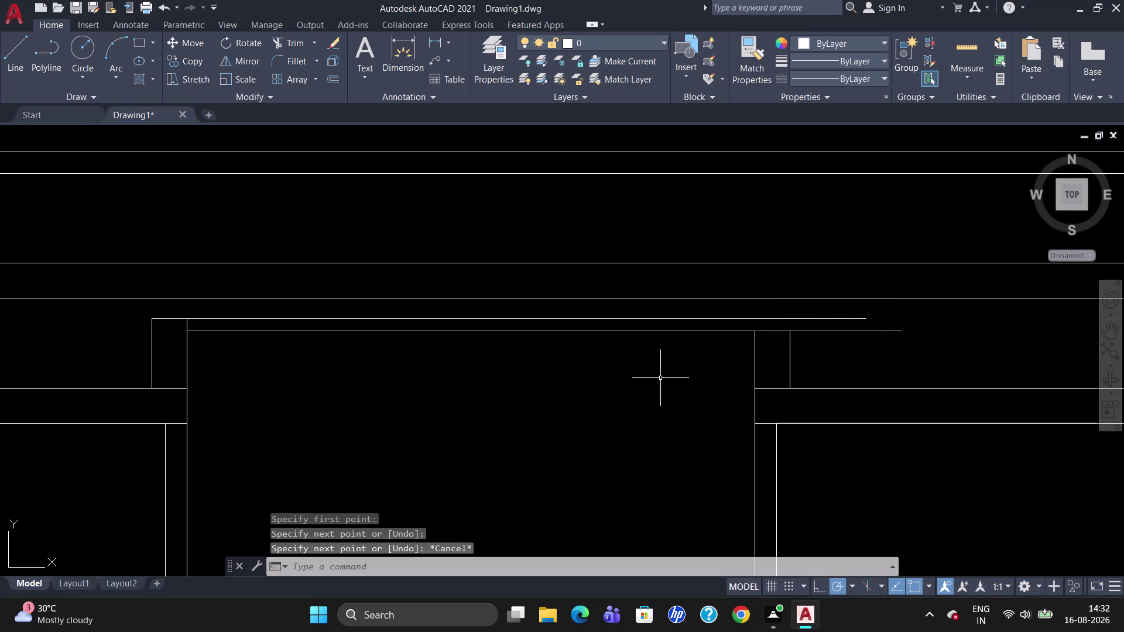
text(EX)
key(Return)
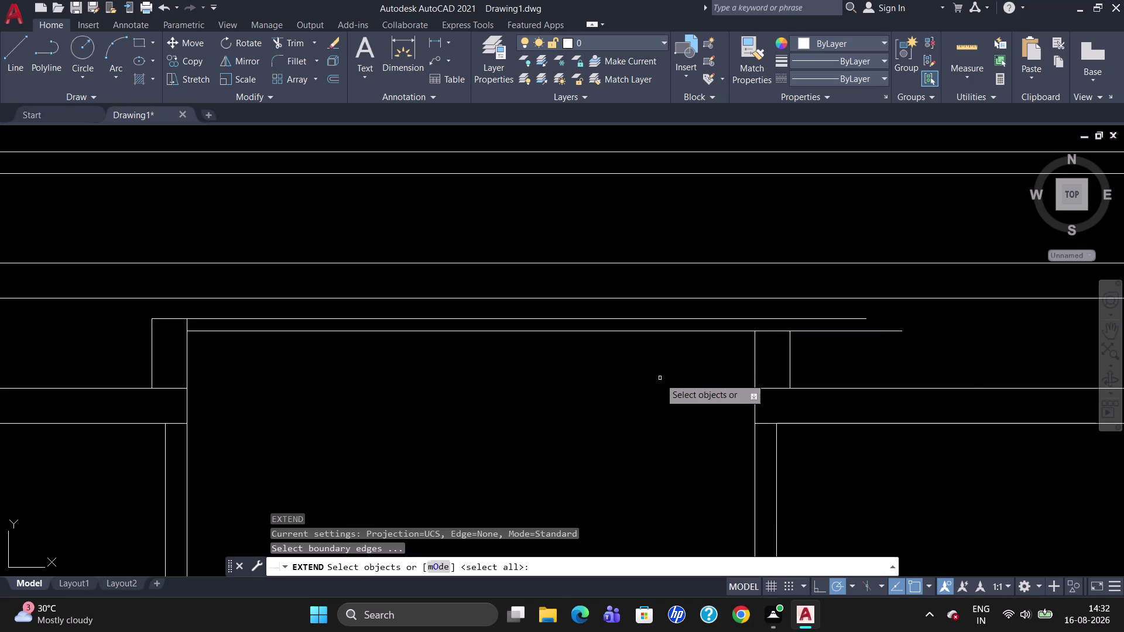
Using two top wall lines as boundaries, extend both right column edges up to them.
click(775, 320)
click(806, 319)
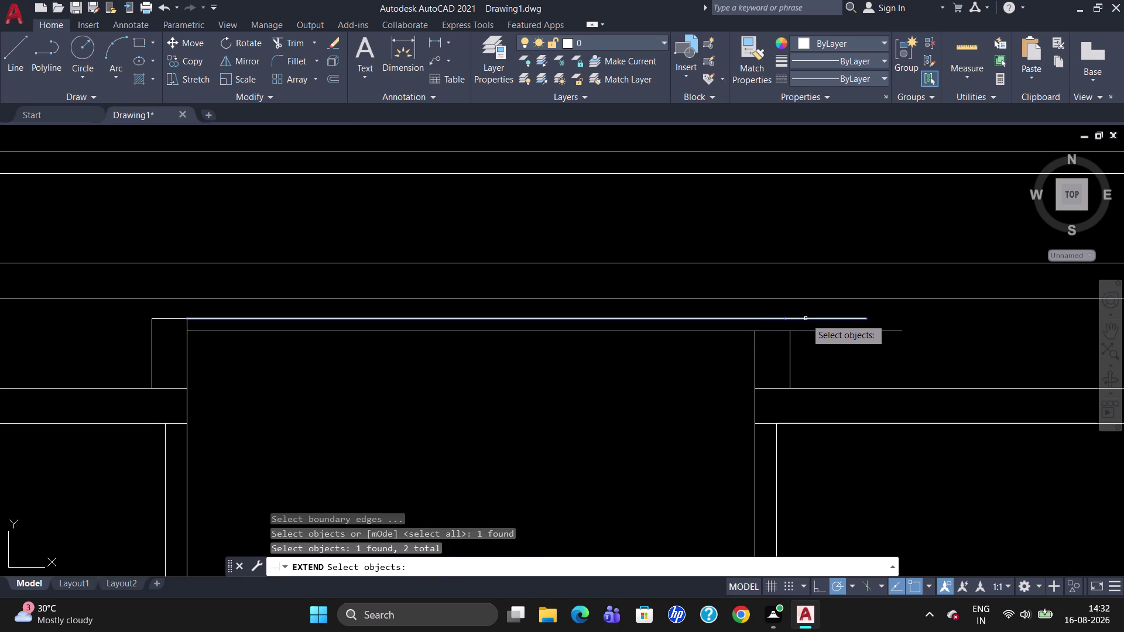
key(Return)
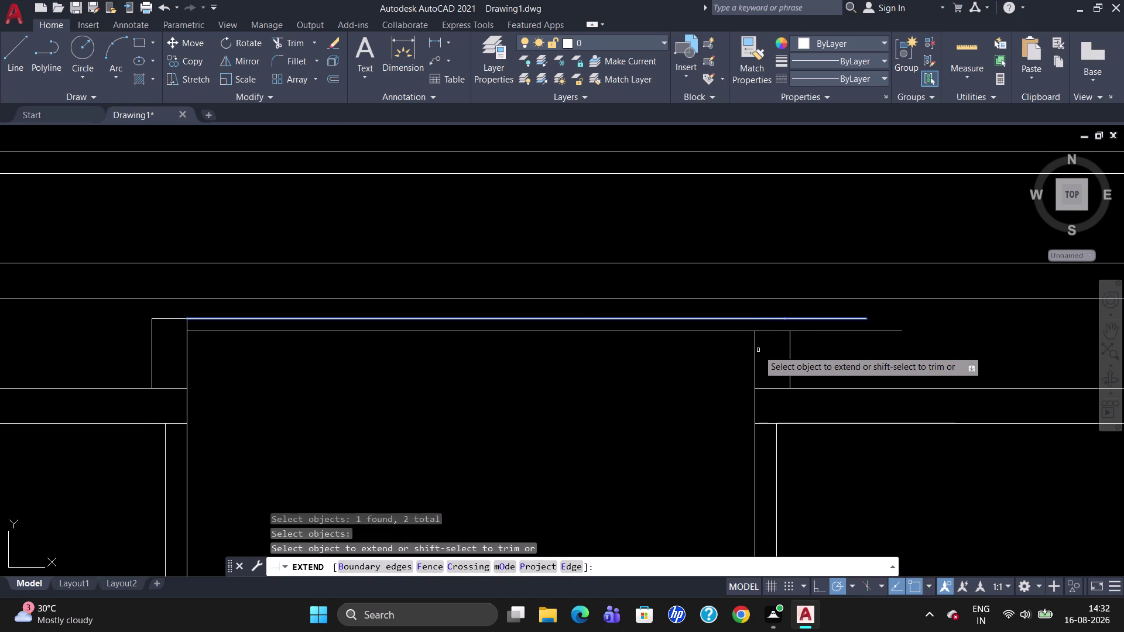
click(755, 352)
click(793, 351)
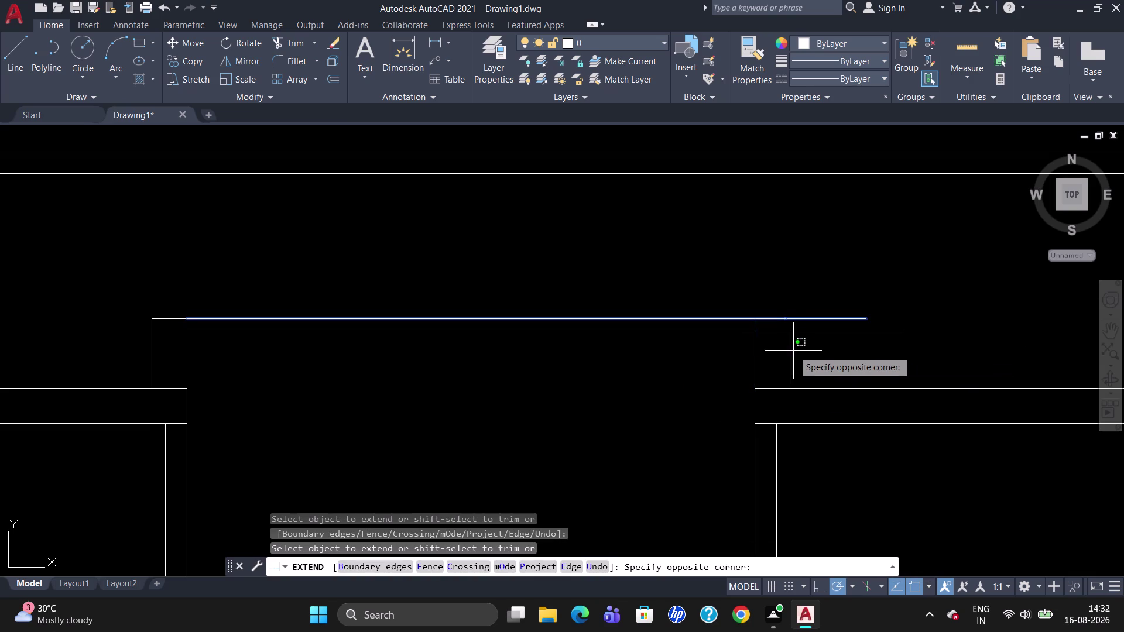
click(789, 354)
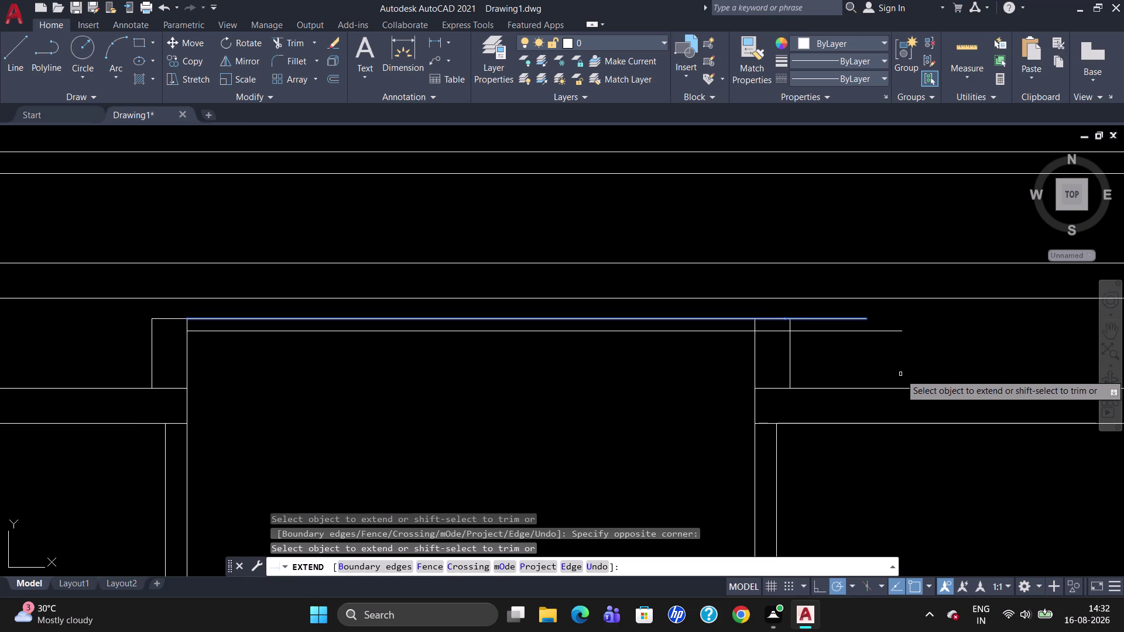
key(Escape)
text(TR)
key(Return)
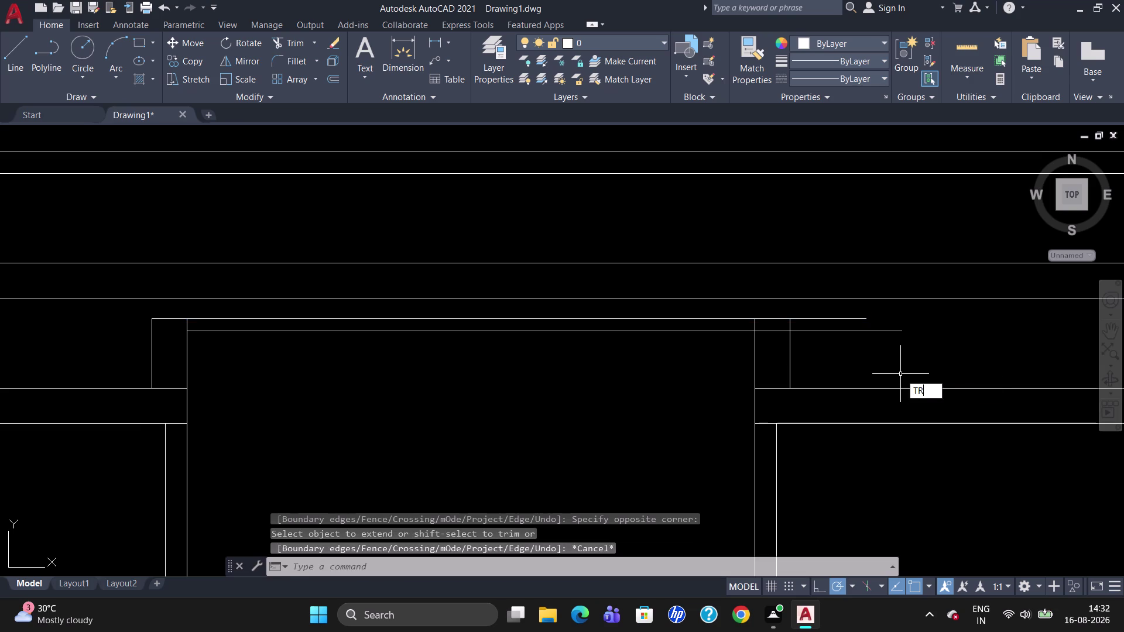
key(Return)
Trim the wall piece inside the column and both overhangs, then delete a leftover piece.
click(777, 331)
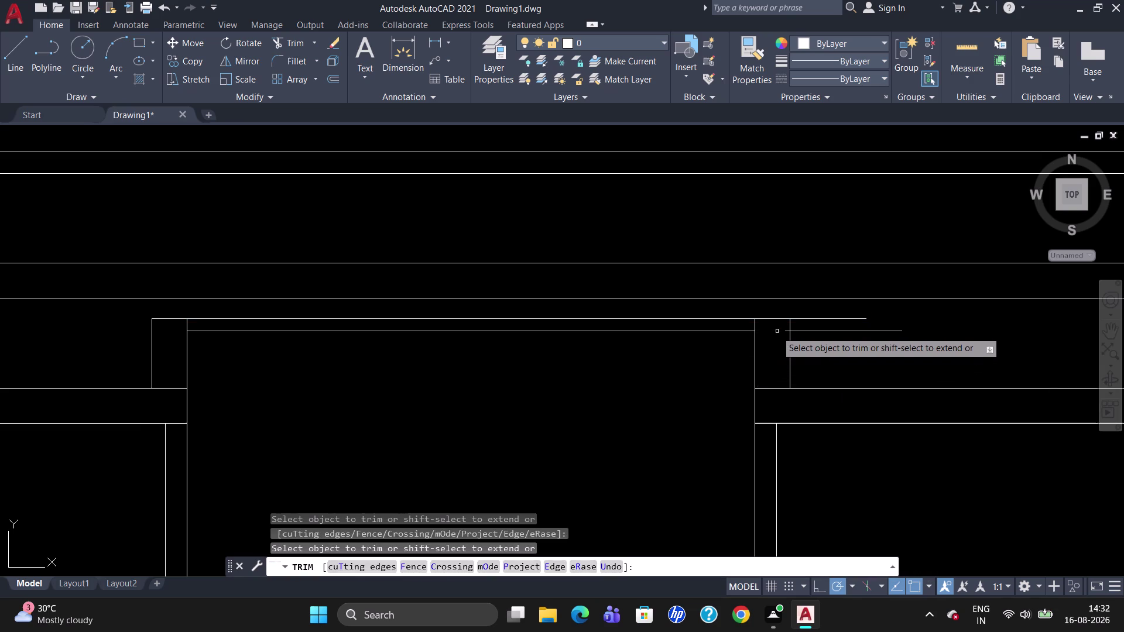
click(809, 333)
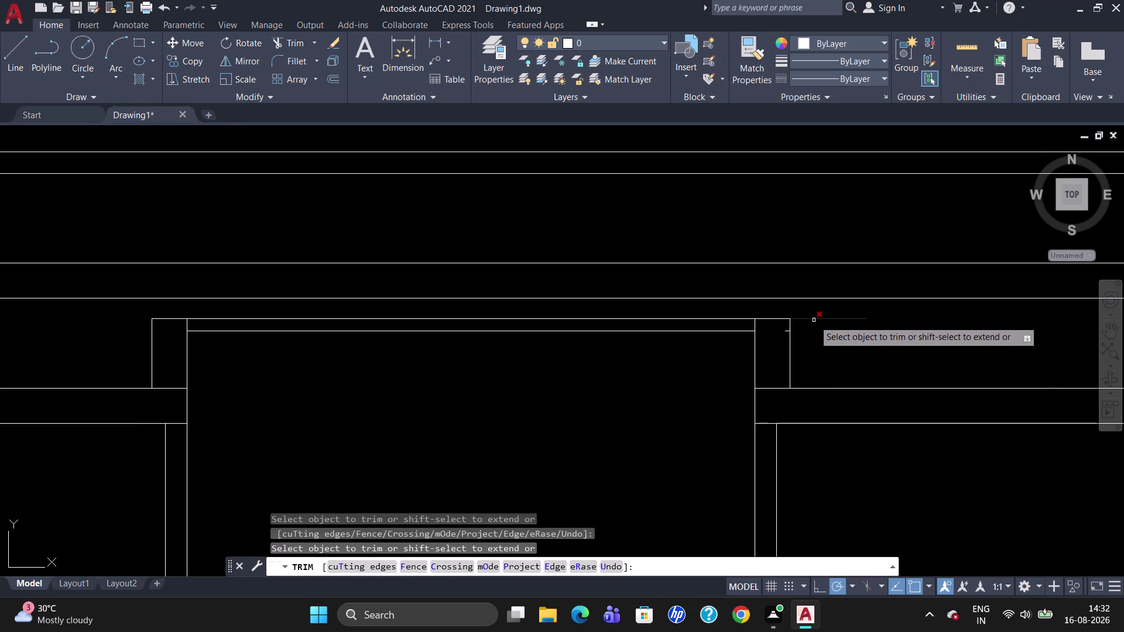
click(813, 320)
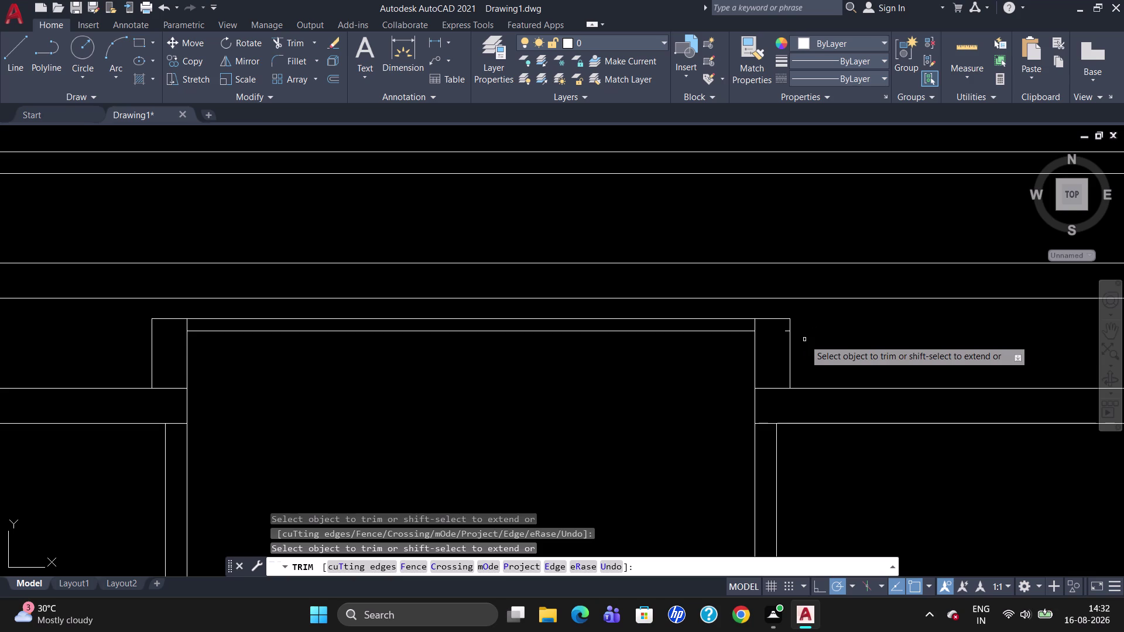
key(Escape)
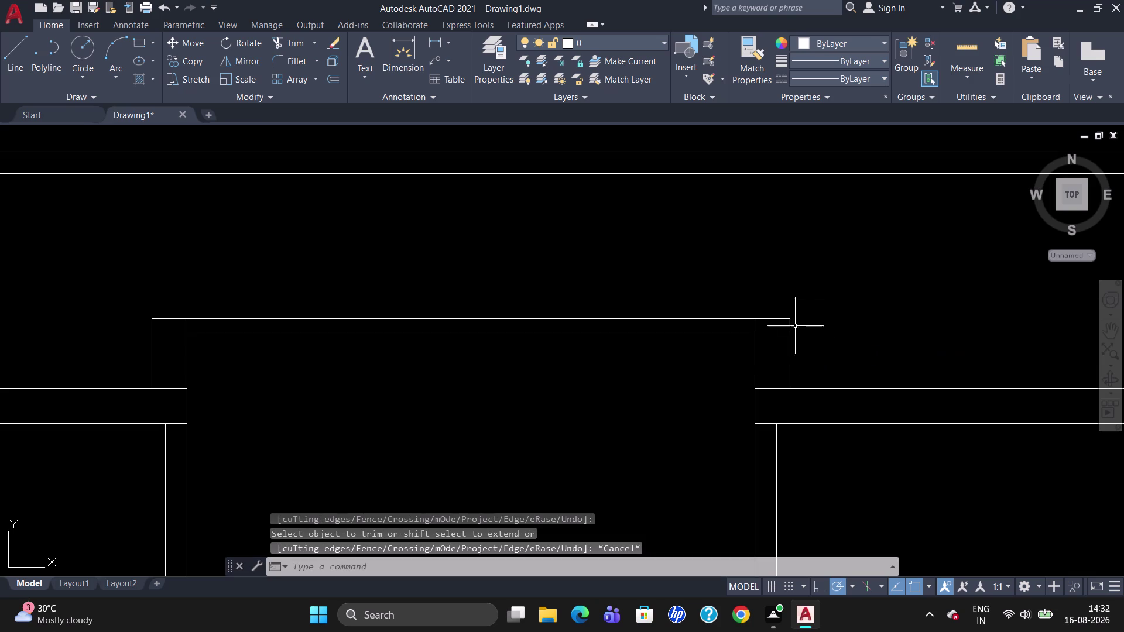
click(787, 332)
key(Delete)
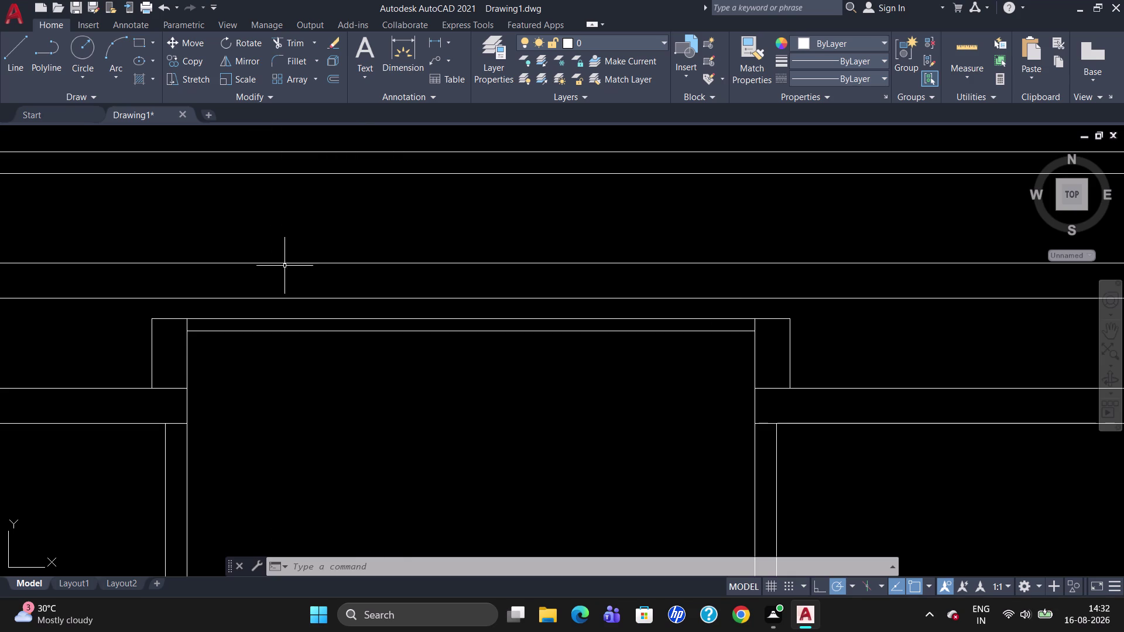
Trim the upper and lower wall lines inside the left column using TR.
scroll(down, 3)
scroll(up, 3)
scroll(down, 3)
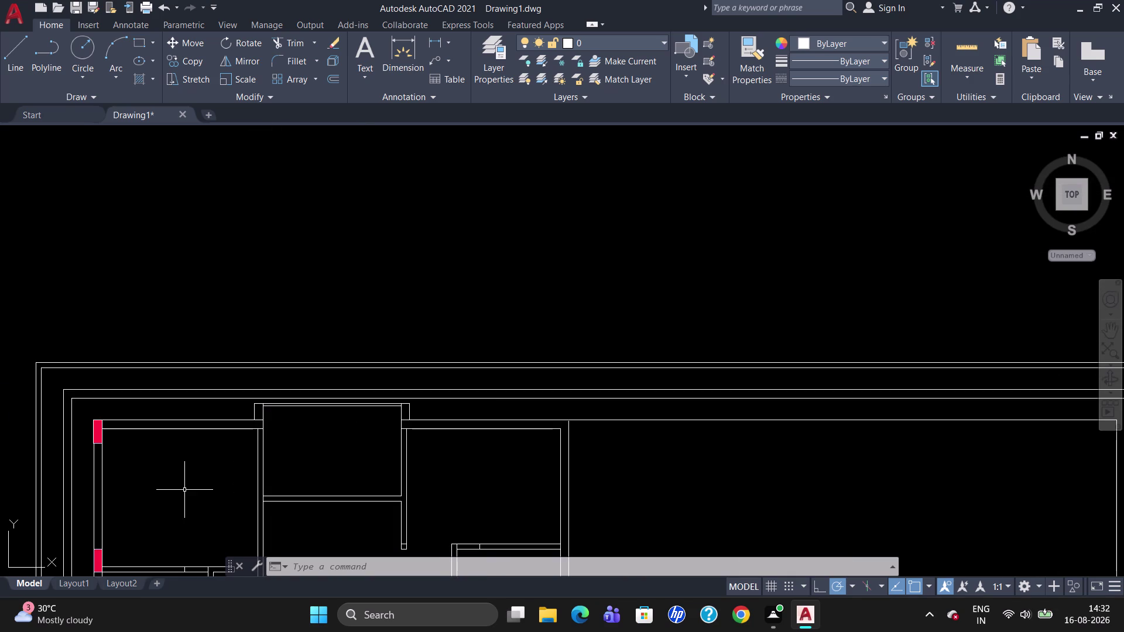
scroll(up, 3)
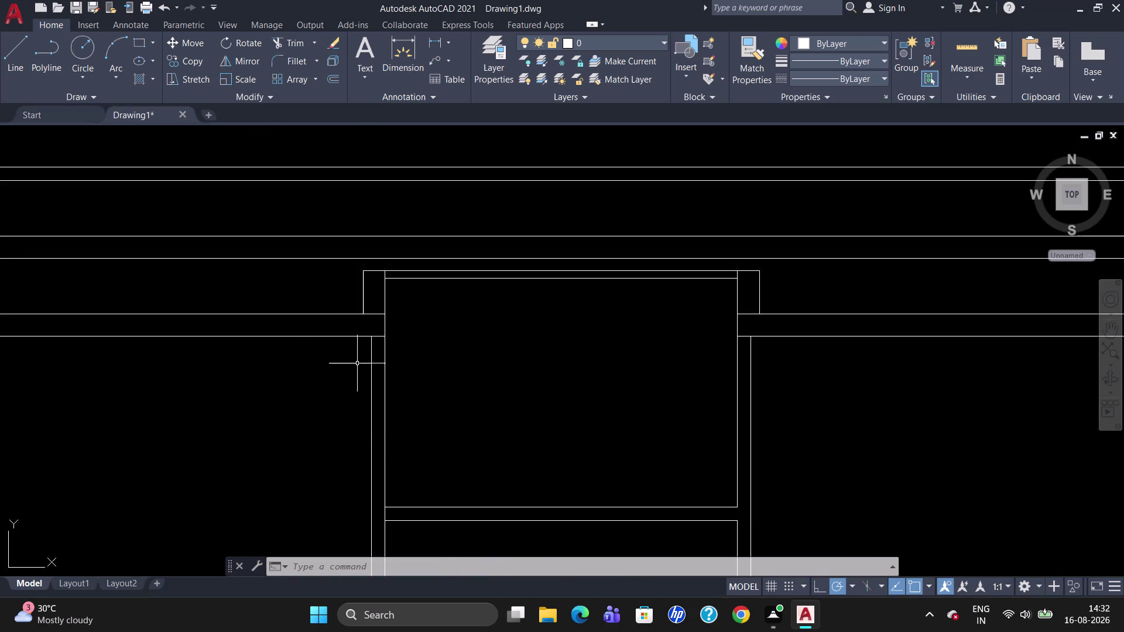
text(TR)
key(Return)
key(Return)
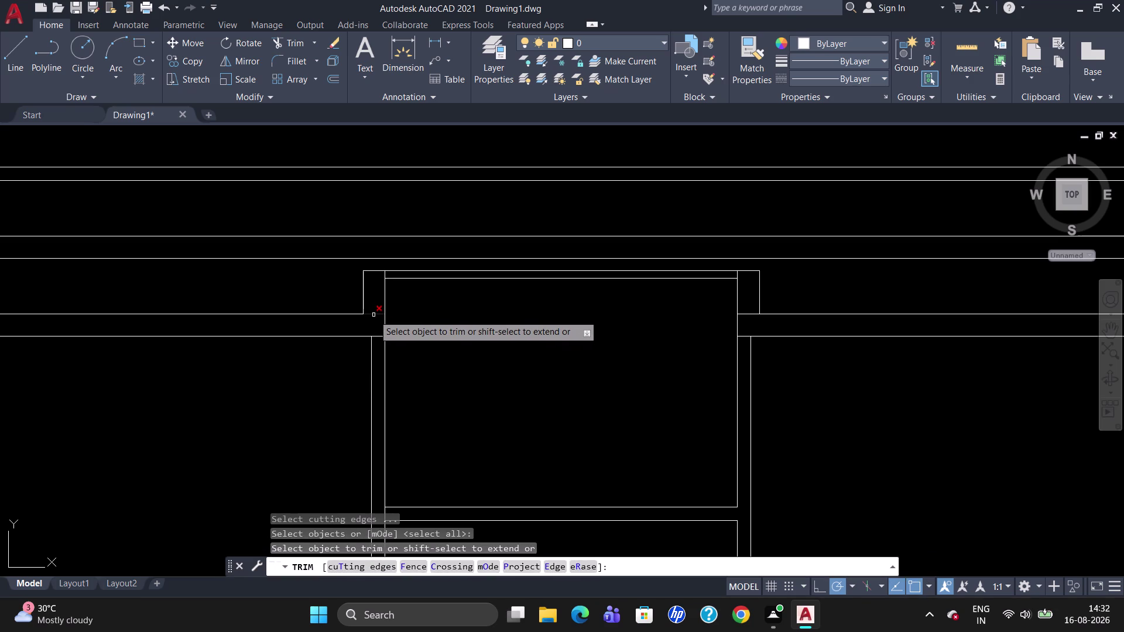
click(374, 315)
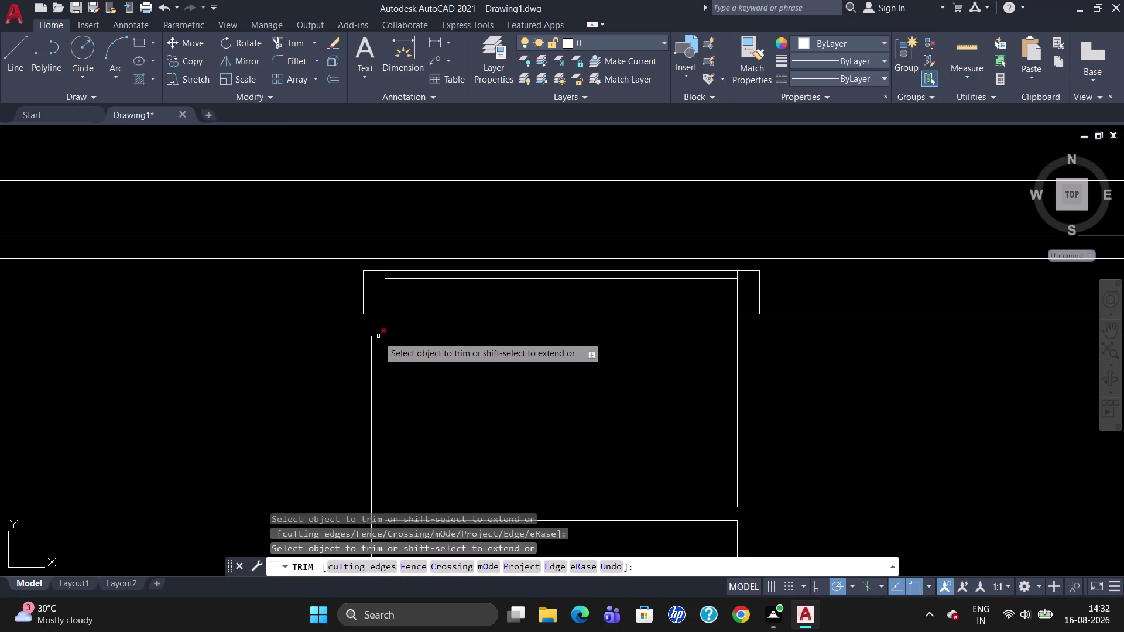
click(380, 339)
click(747, 312)
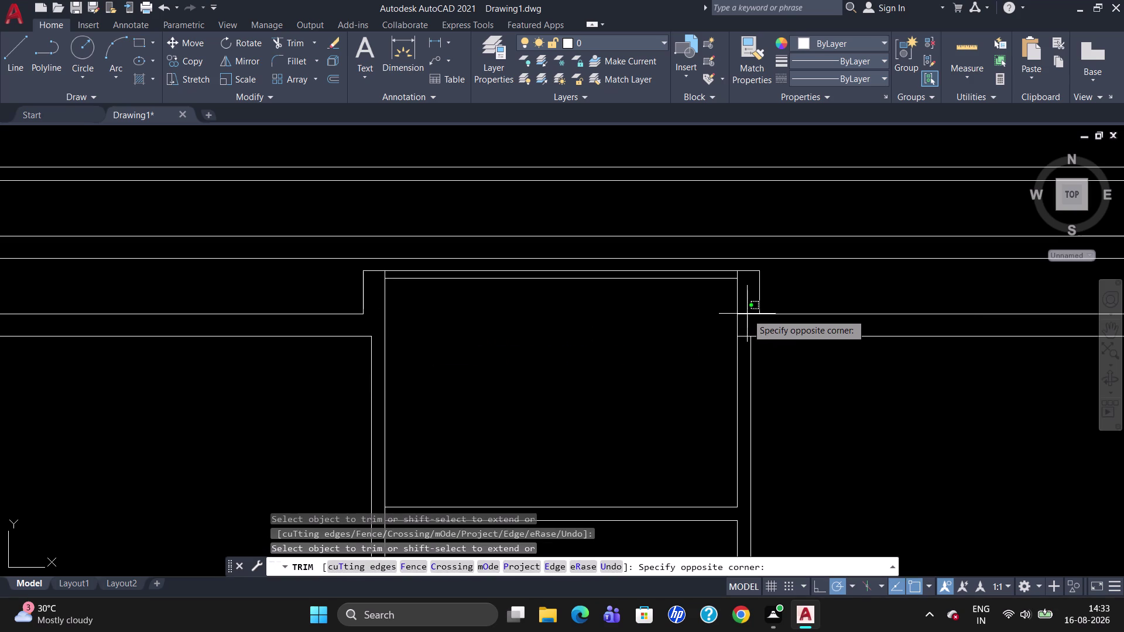
Trim the wall lines crossing the right column, including the leftover piece.
click(747, 315)
click(747, 318)
click(747, 314)
drag(747, 313, 749, 335)
click(746, 337)
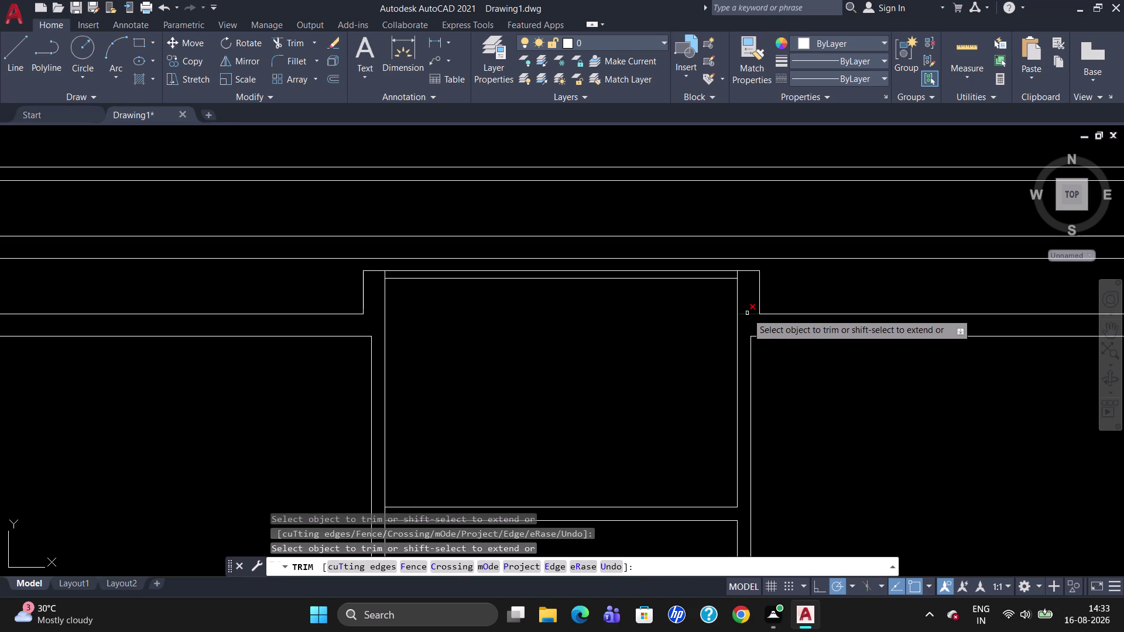
click(747, 313)
key(Escape)
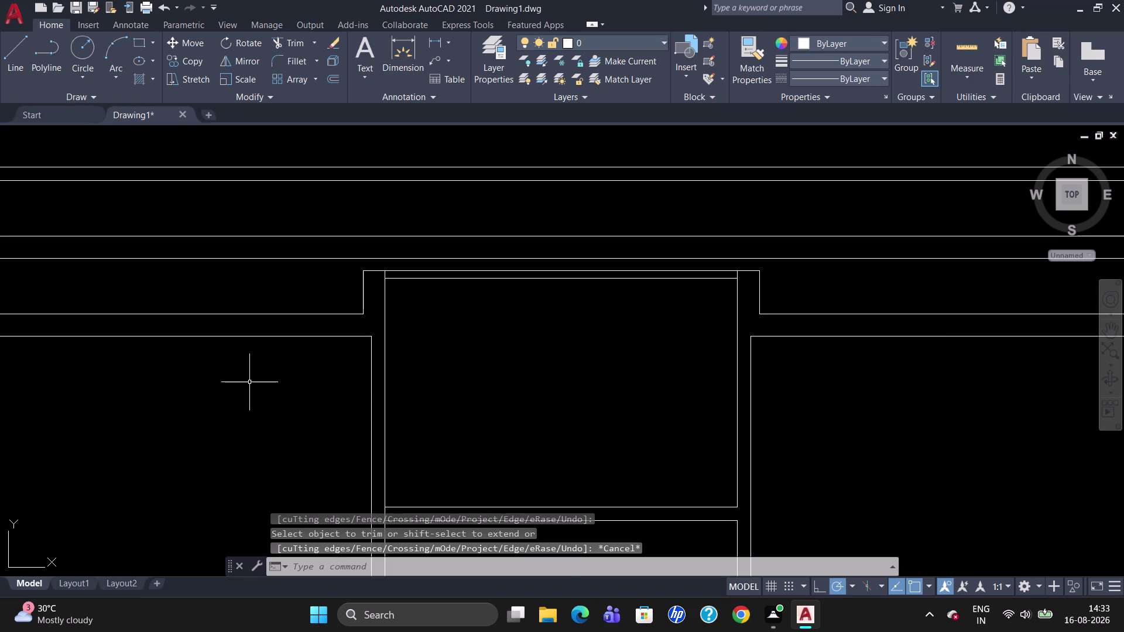
scroll(down, 3)
Copy the red top-left column to the corner where the left and top walls meet.
click(98, 350)
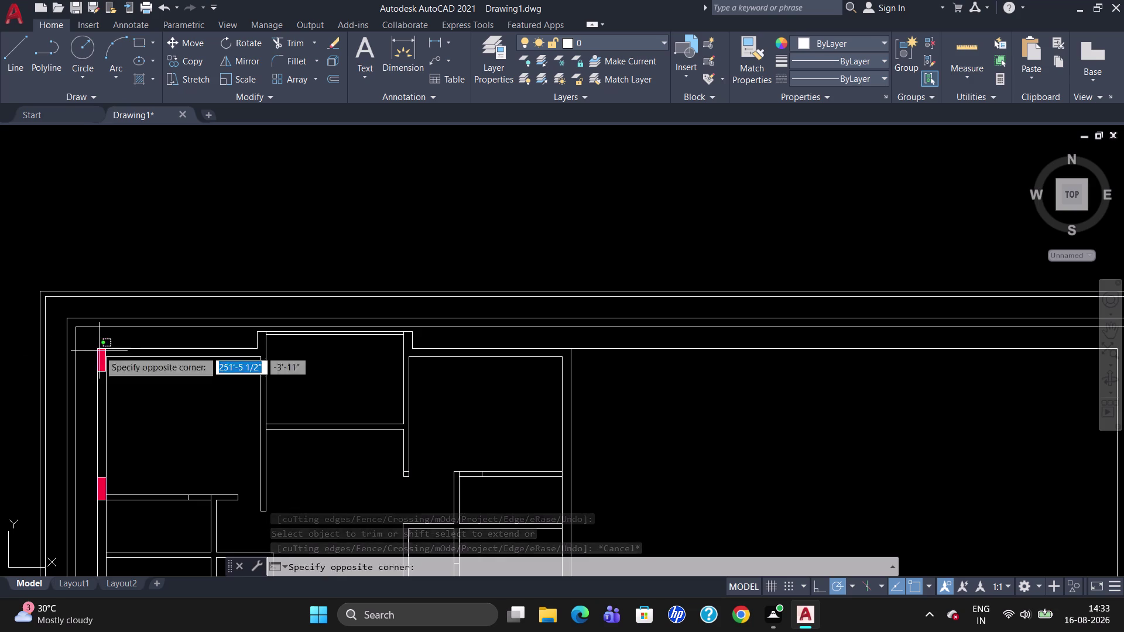
text(CO)
key(Return)
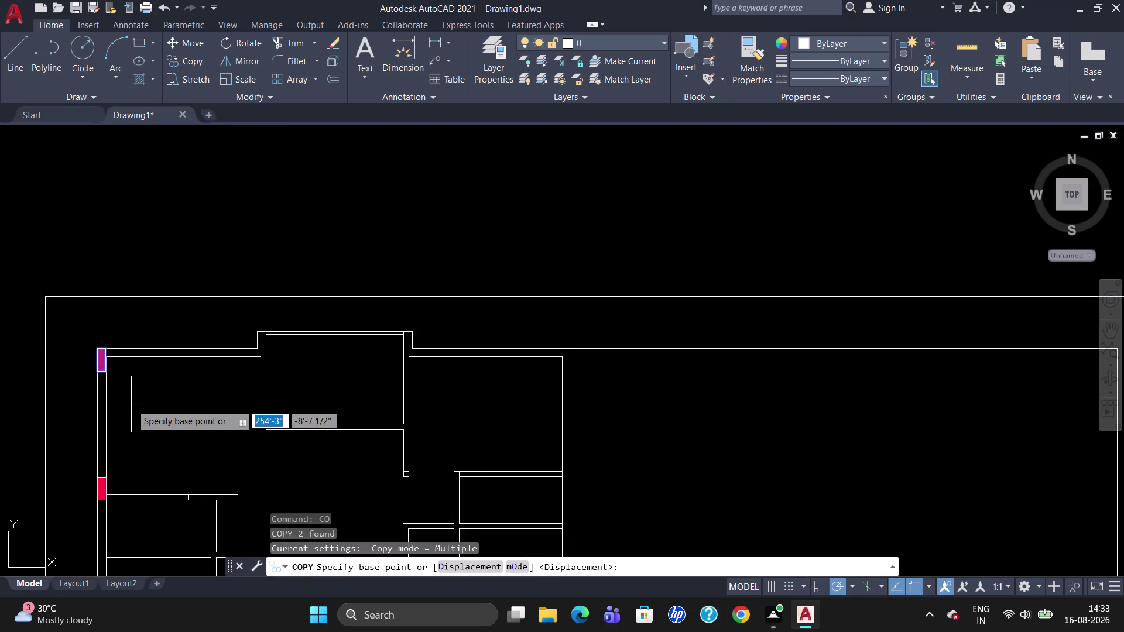
click(104, 350)
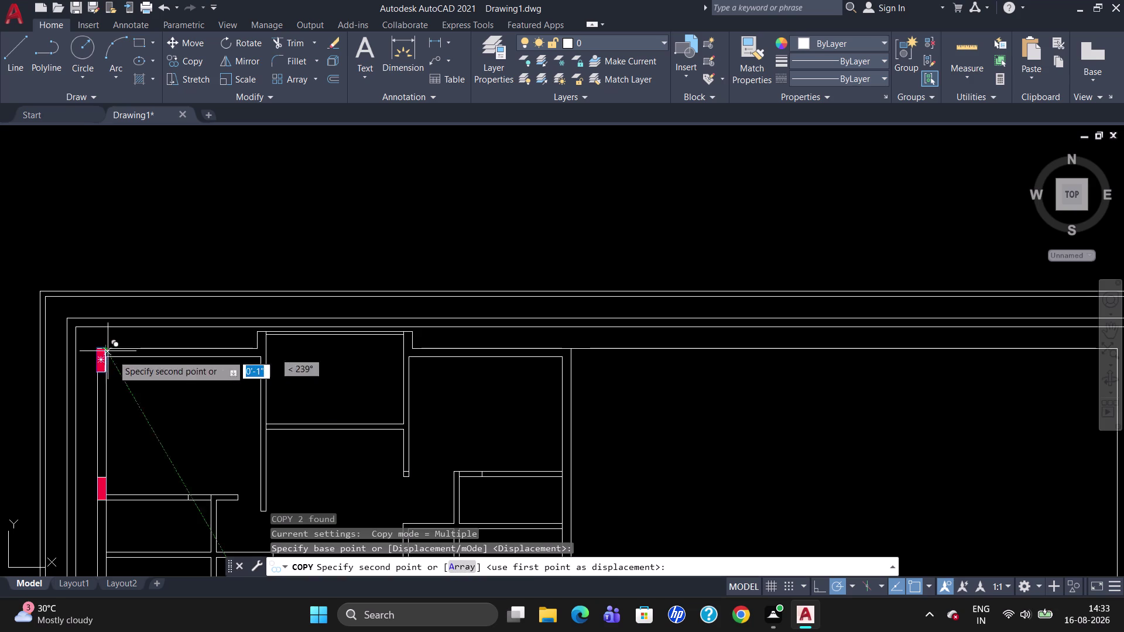
scroll(up, 3)
scroll(down, 3)
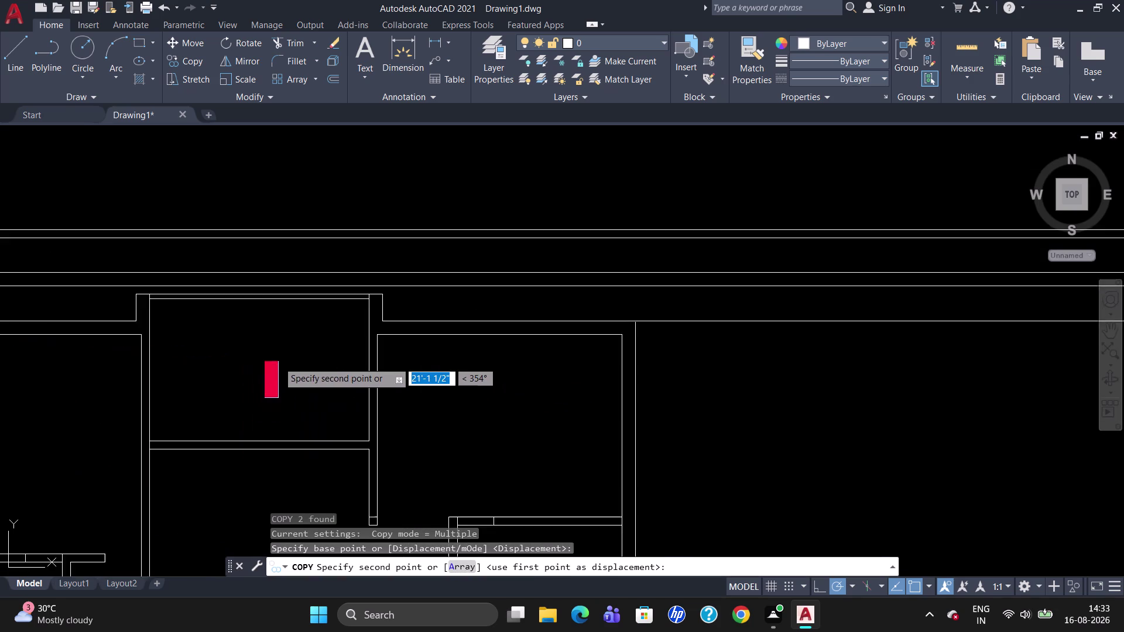
scroll(down, 3)
scroll(up, 3)
scroll(up, 3)
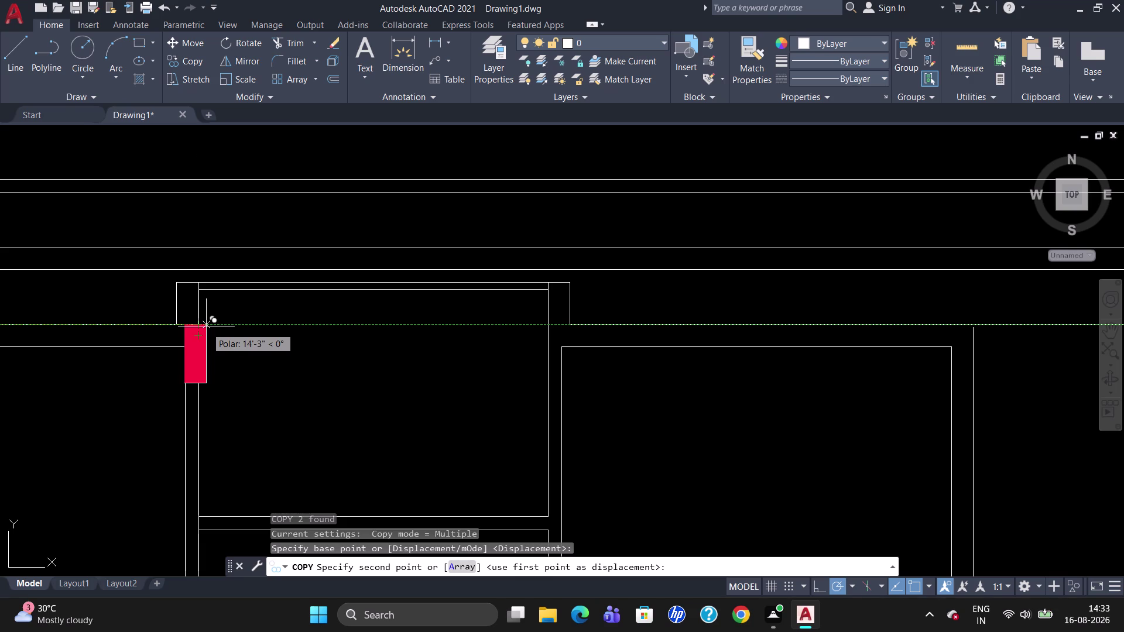
click(206, 328)
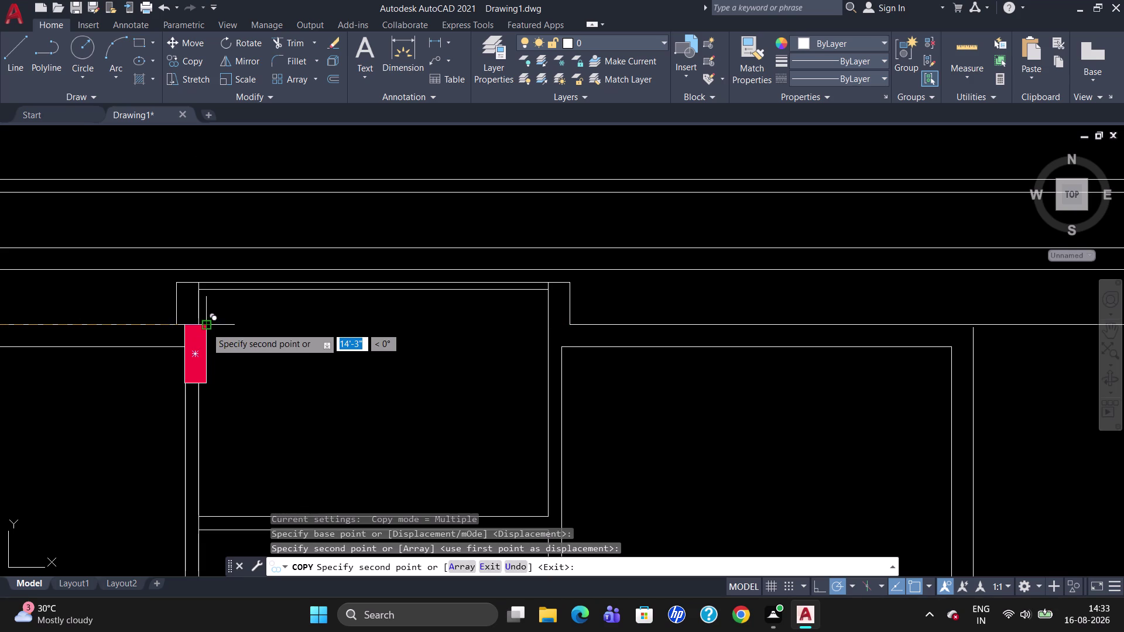
key(Escape)
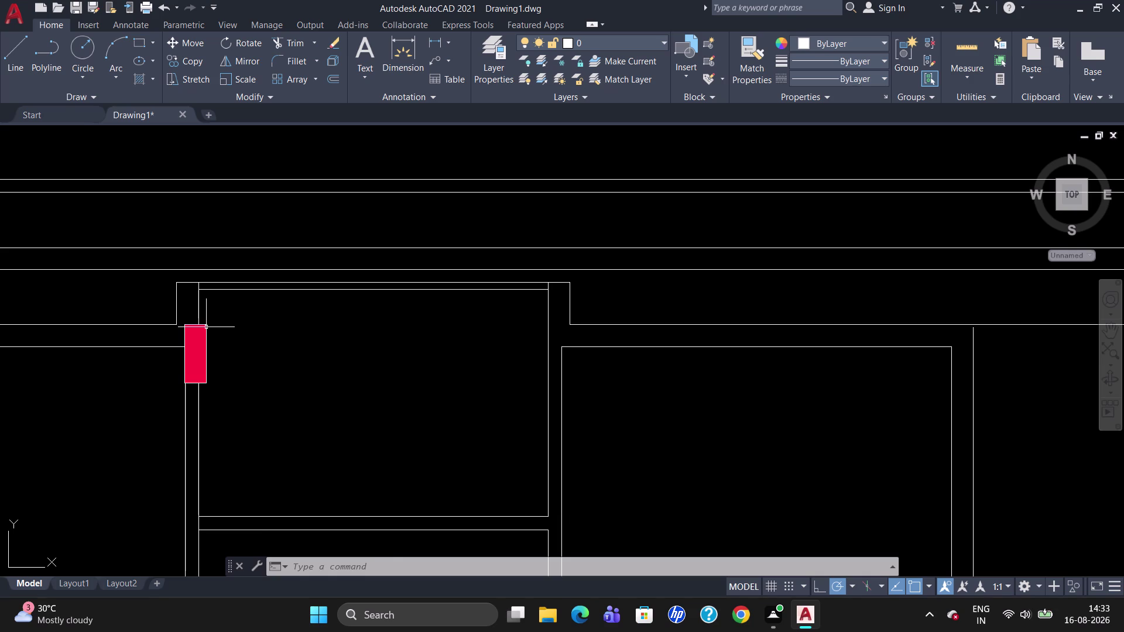
key(Escape)
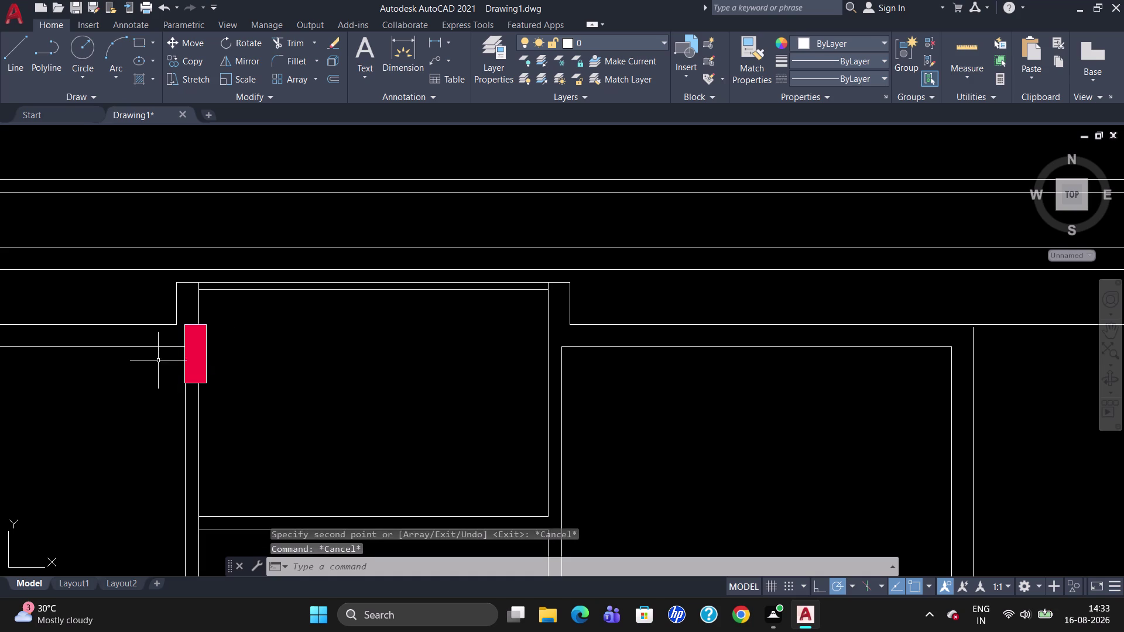
click(202, 342)
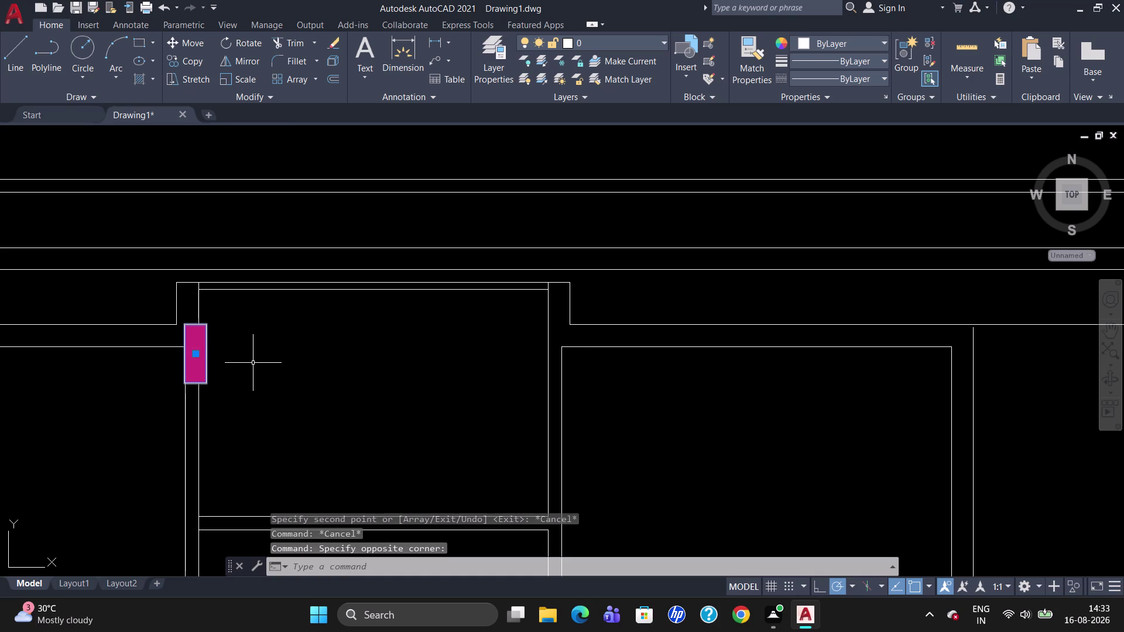
Start a copy of the selected red column at the top-wall step.
scroll(down, 3)
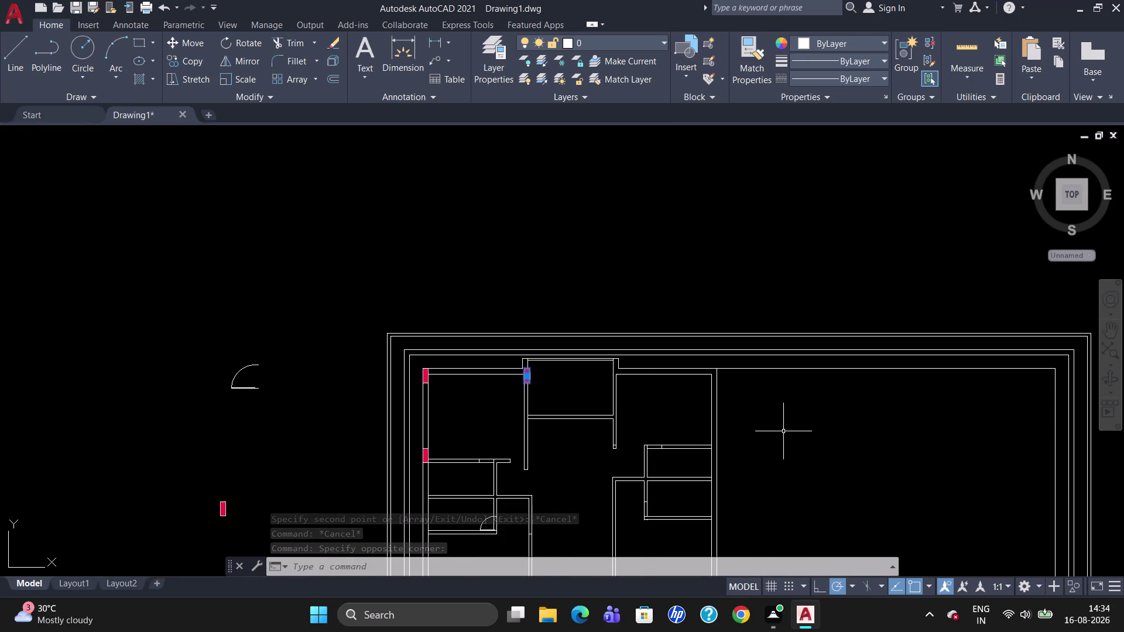
scroll(up, 3)
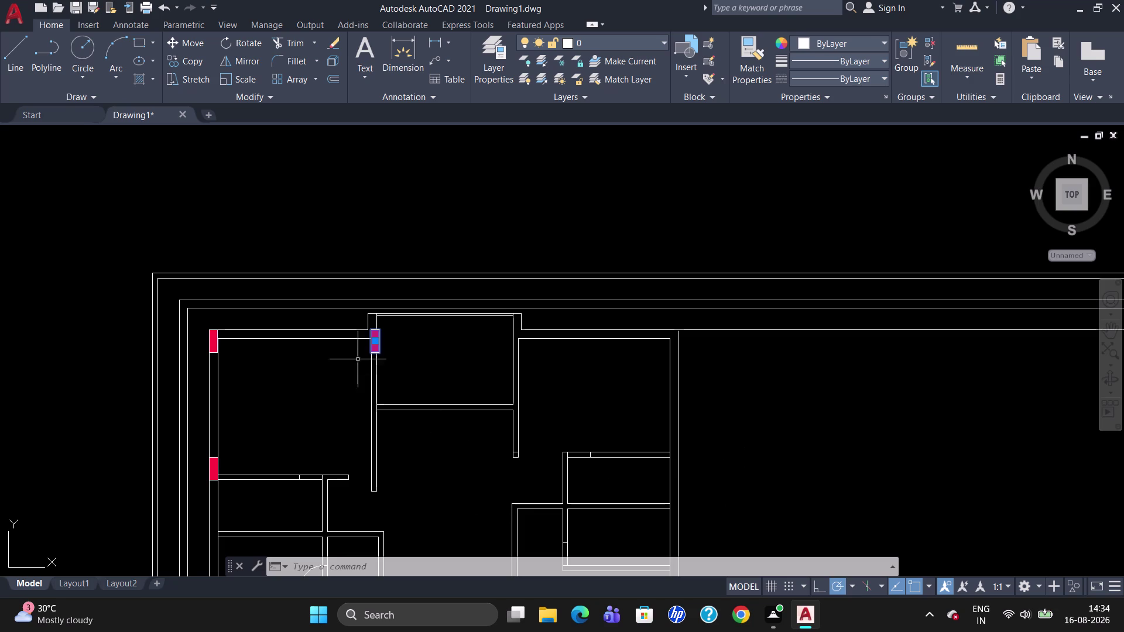
key(Return)
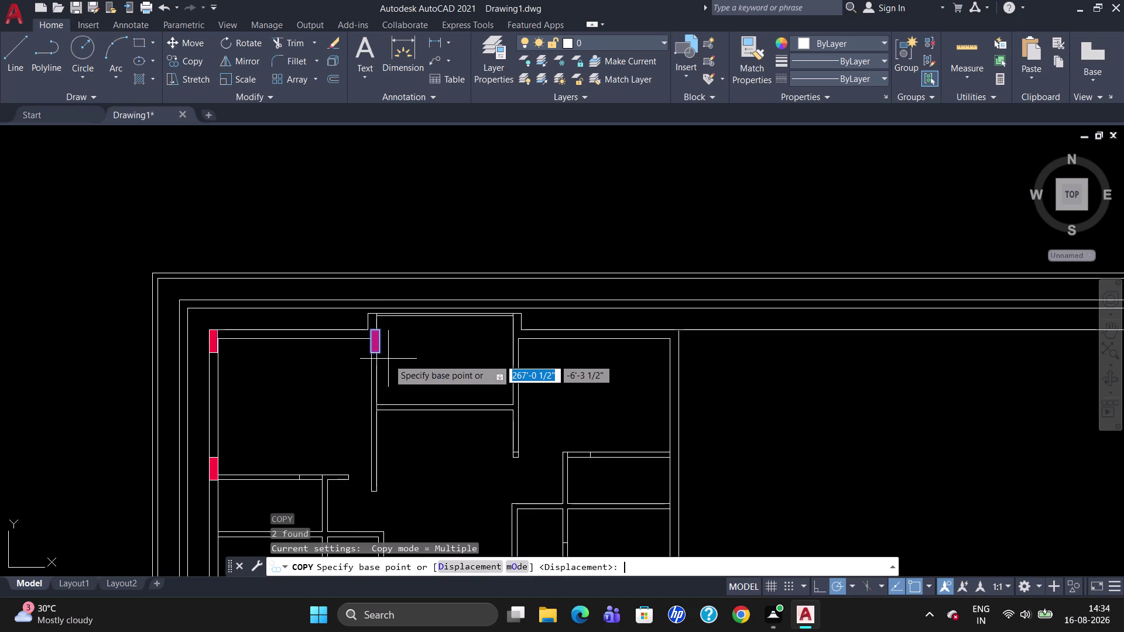
Copy the column from its corner to the right and left top-wall junctions.
click(383, 331)
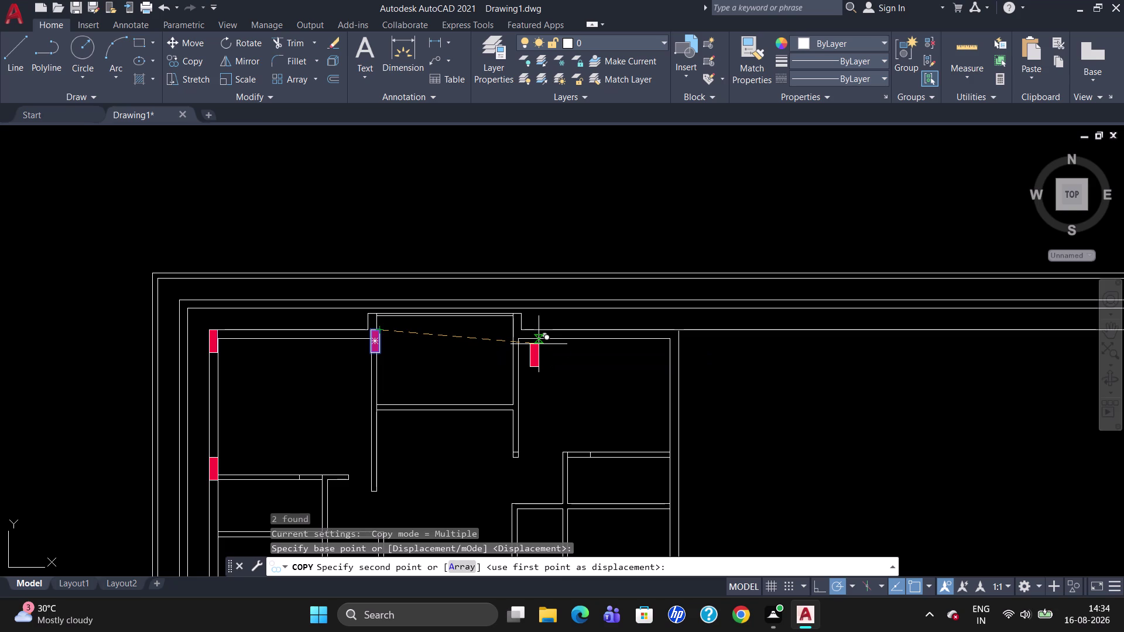
scroll(up, 3)
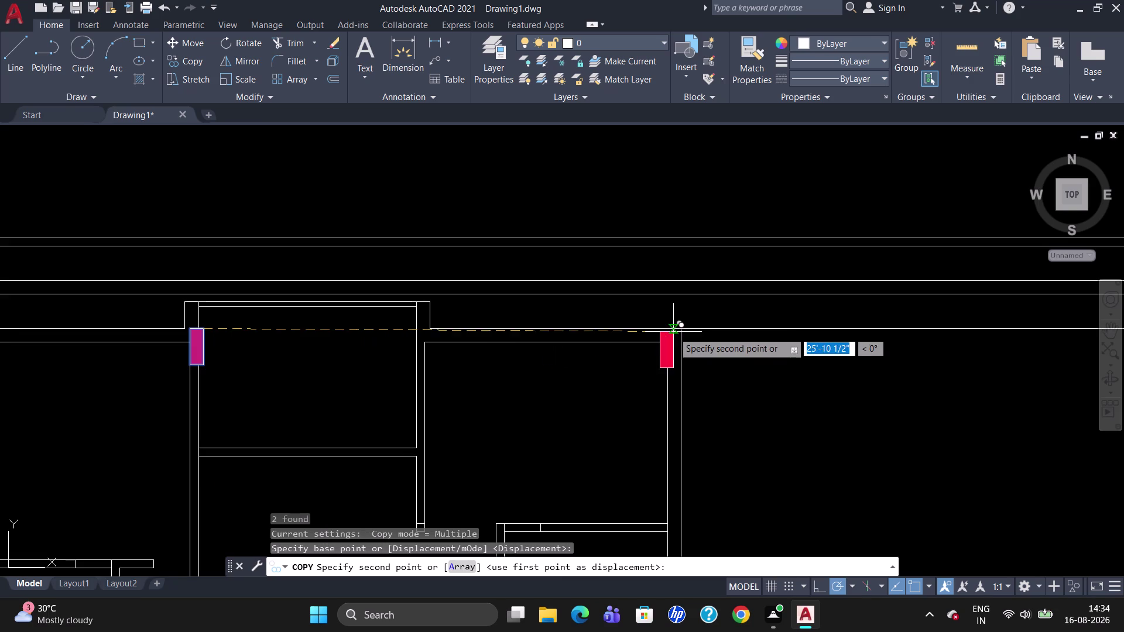
scroll(up, 3)
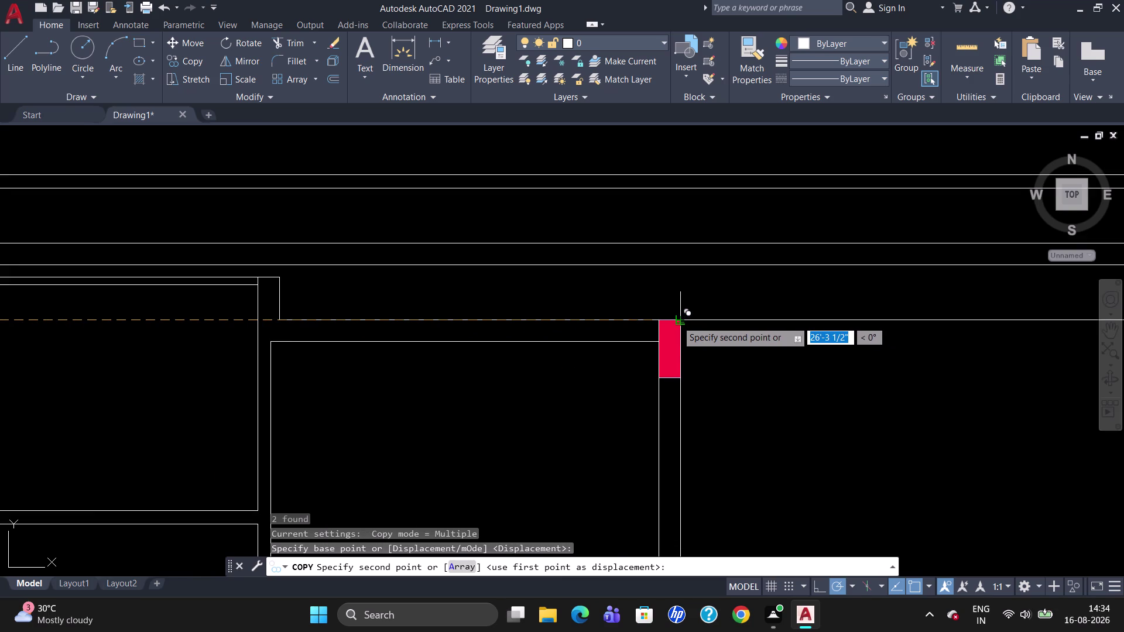
click(677, 320)
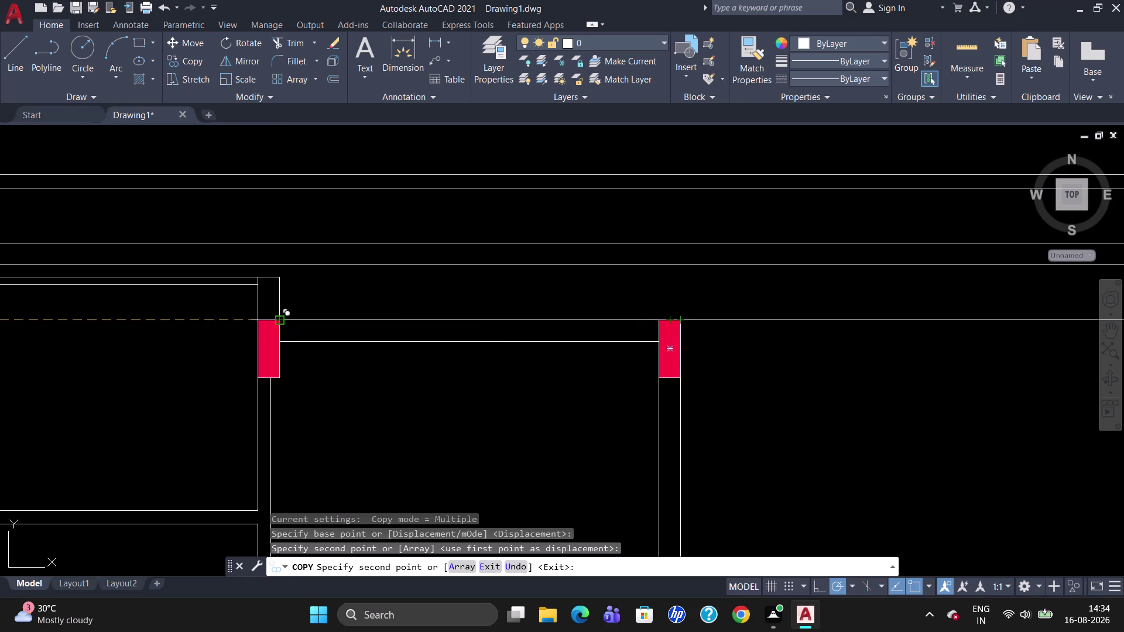
click(280, 317)
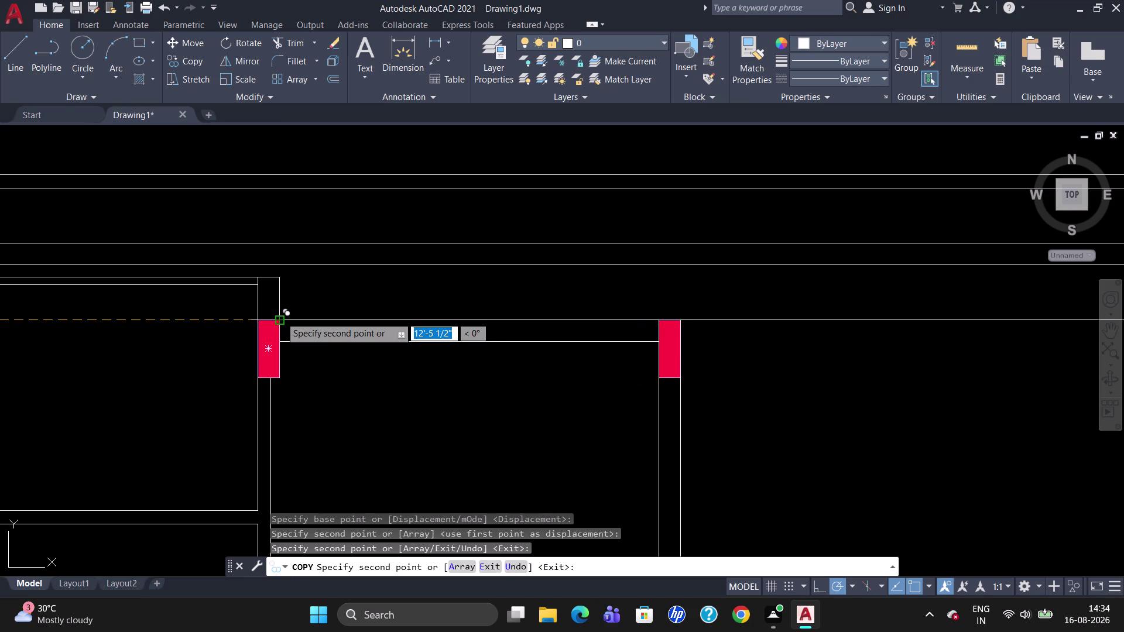
key(Escape)
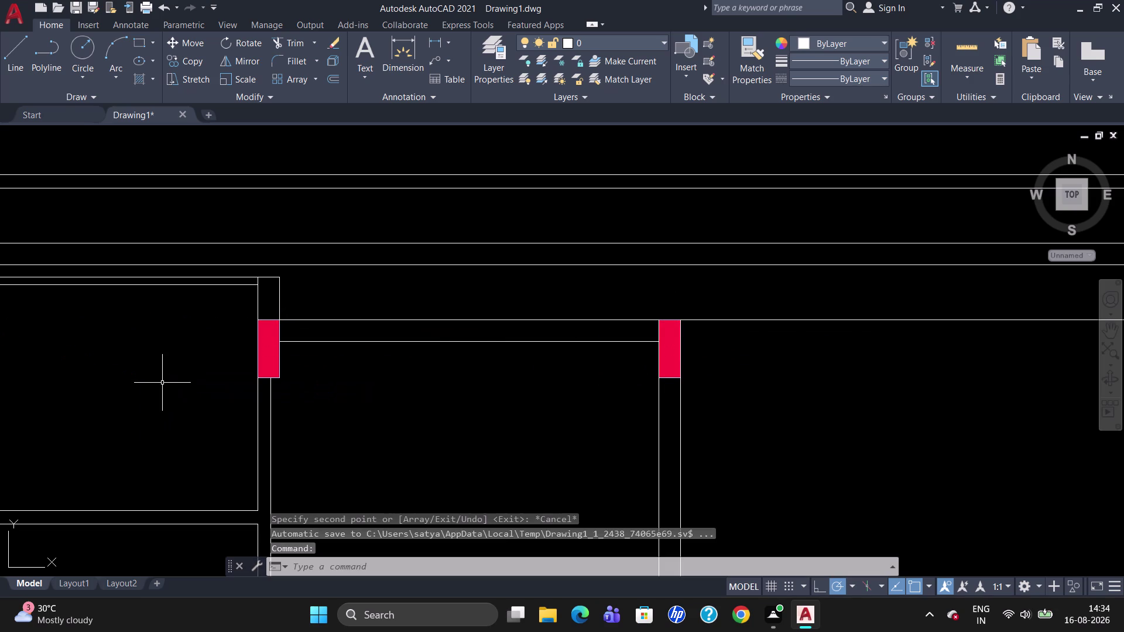
Delete the misplaced red column at the top-wall step.
scroll(down, 3)
scroll(up, 3)
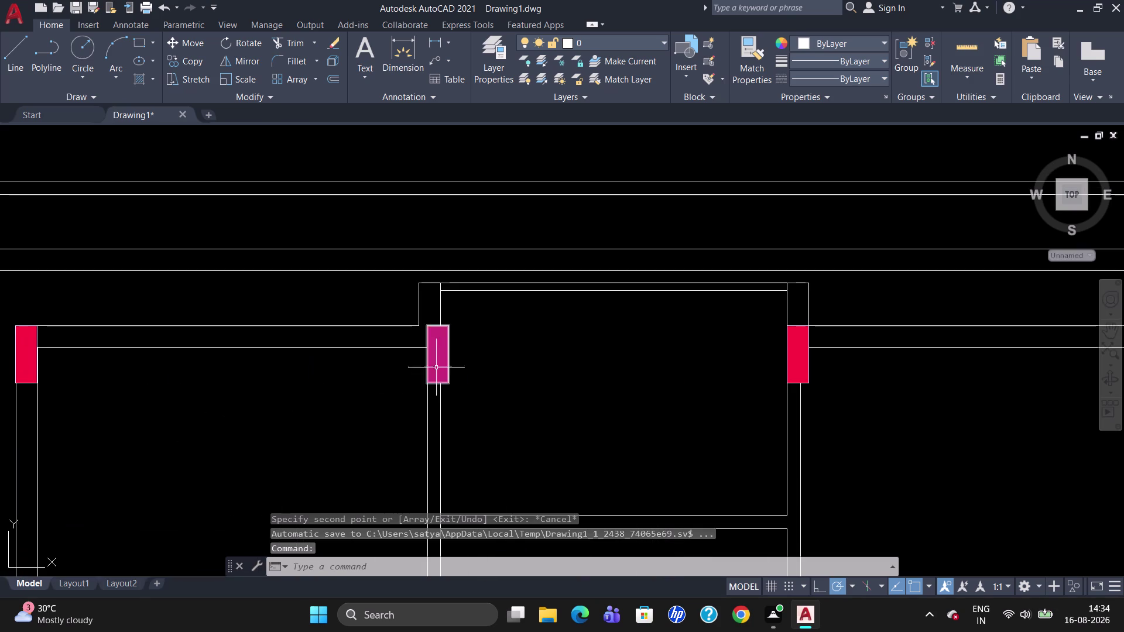
click(442, 353)
key(Delete)
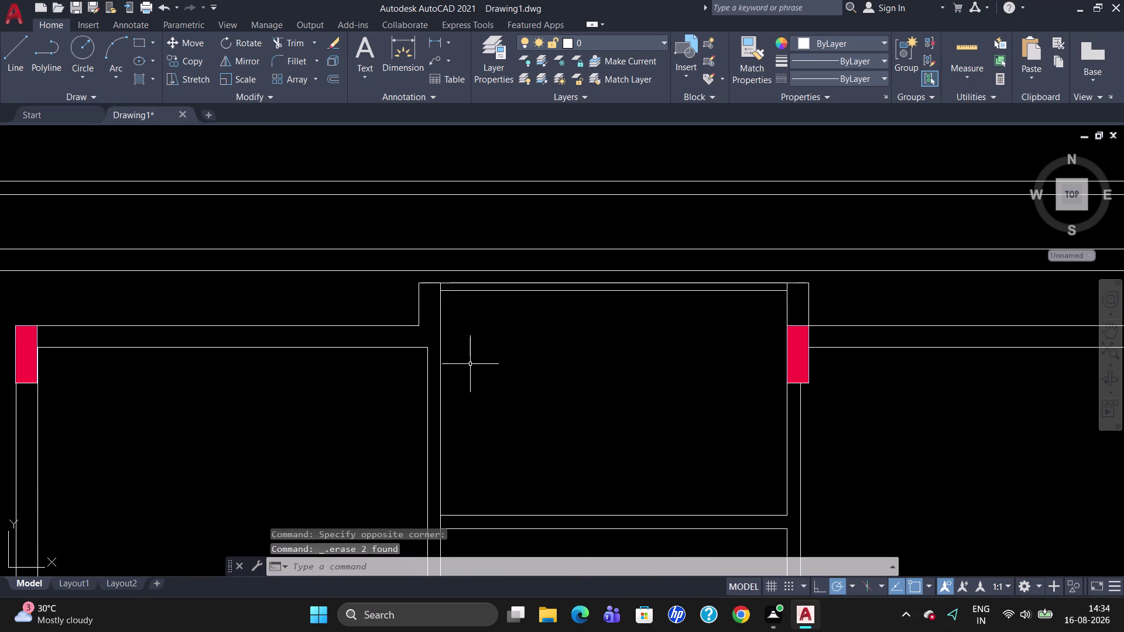
Zoom and pan around the plan to check the remaining corner and junction columns.
scroll(down, 3)
scroll(up, 3)
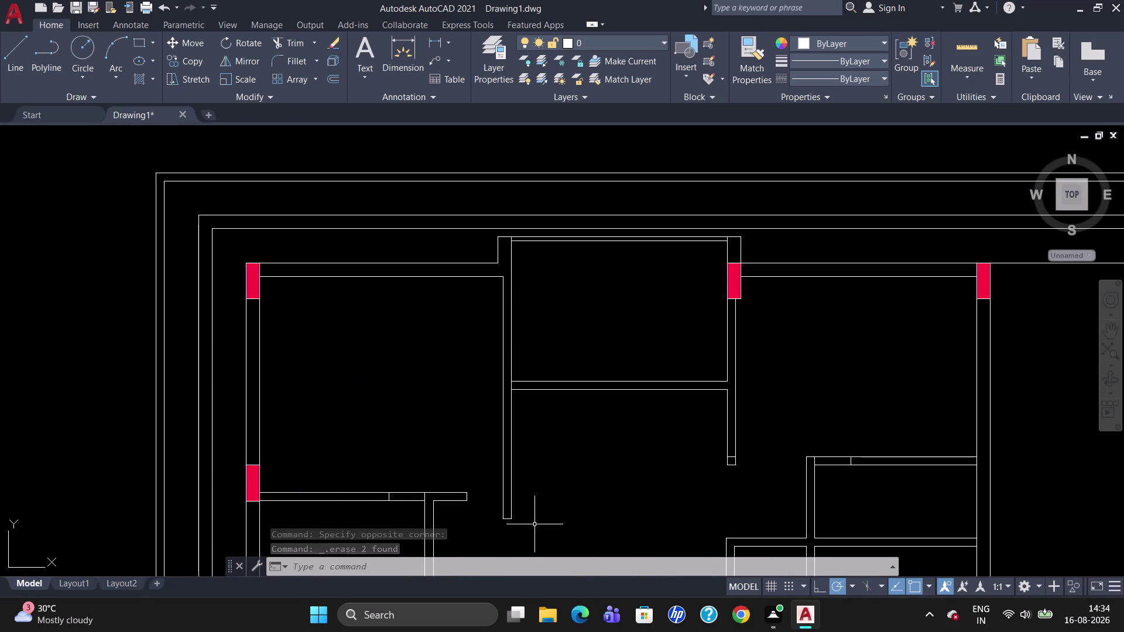
scroll(down, 3)
scroll(up, 3)
scroll(down, 3)
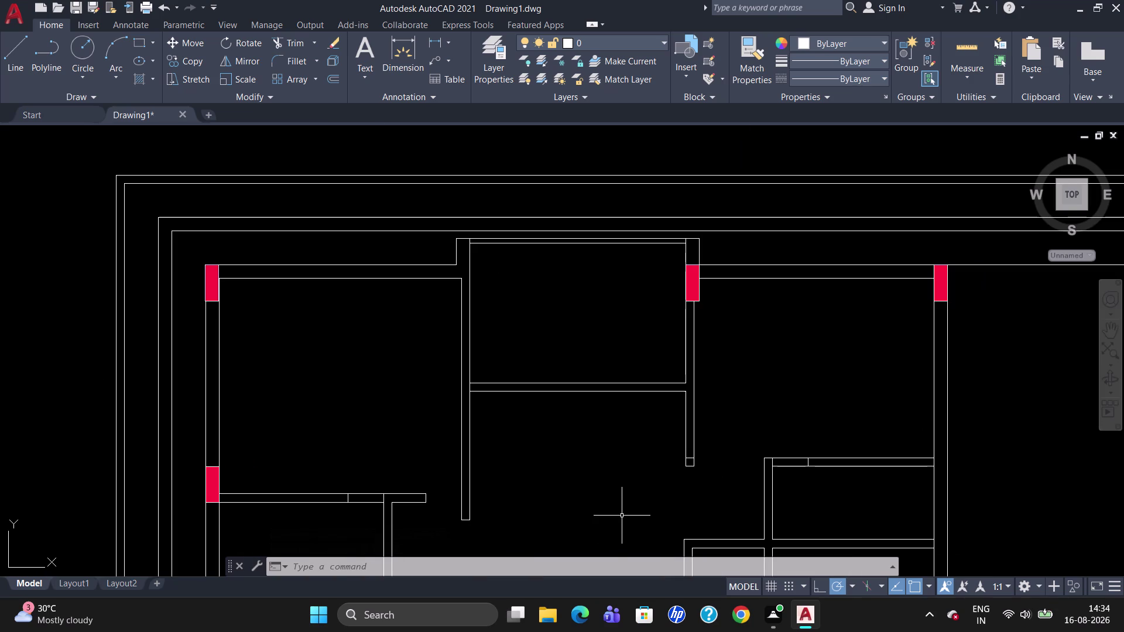
scroll(down, 3)
scroll(up, 3)
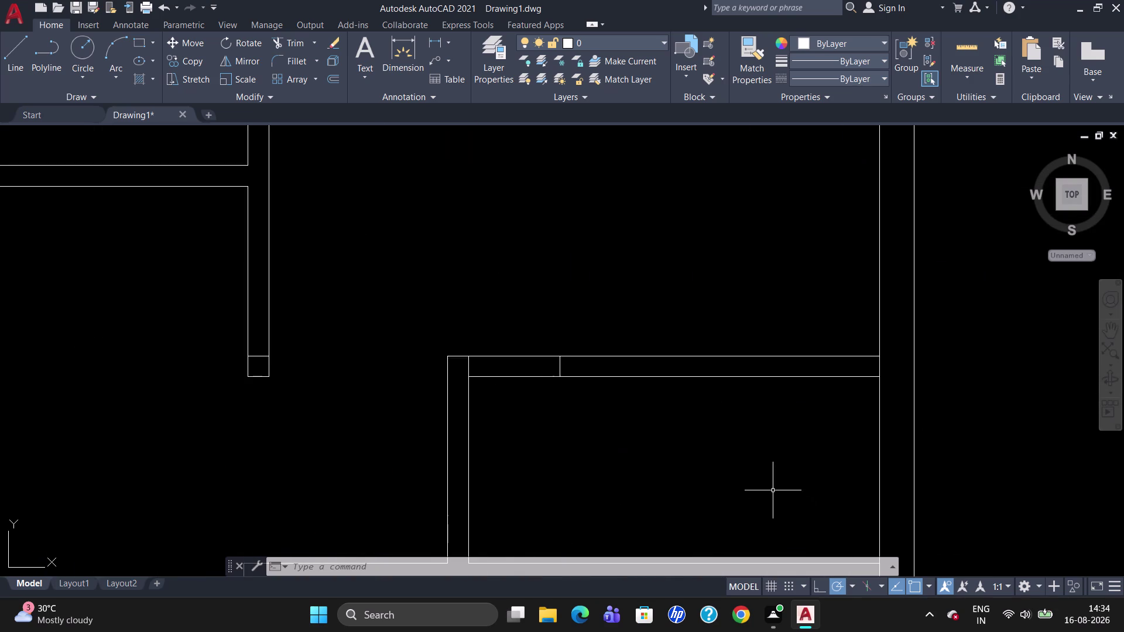
scroll(down, 3)
scroll(up, 3)
scroll(down, 3)
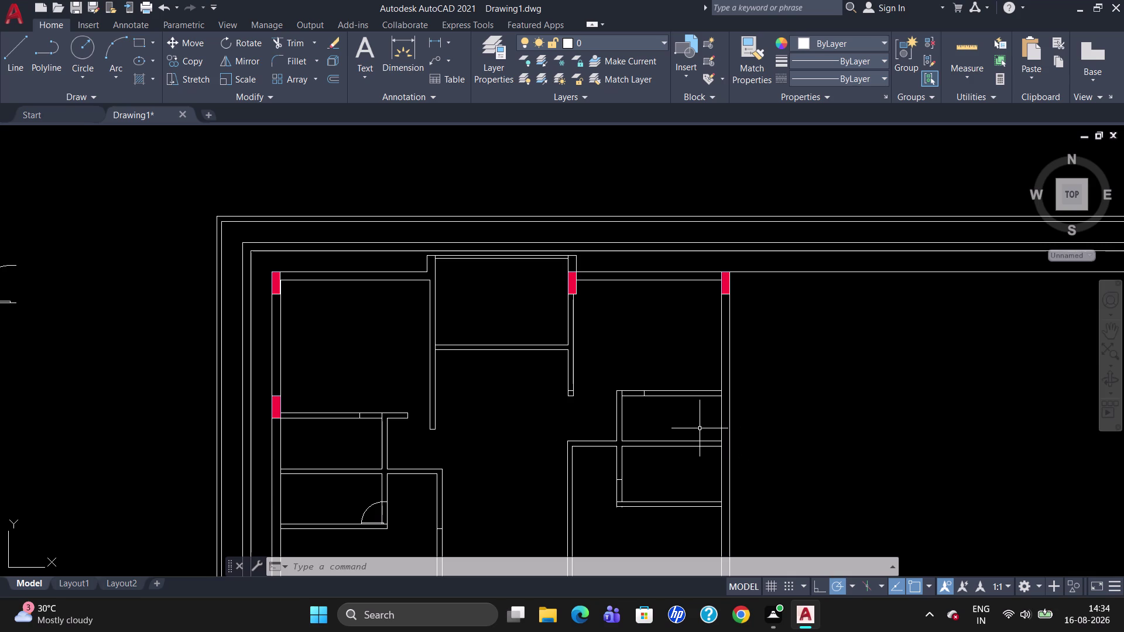
scroll(down, 3)
scroll(up, 3)
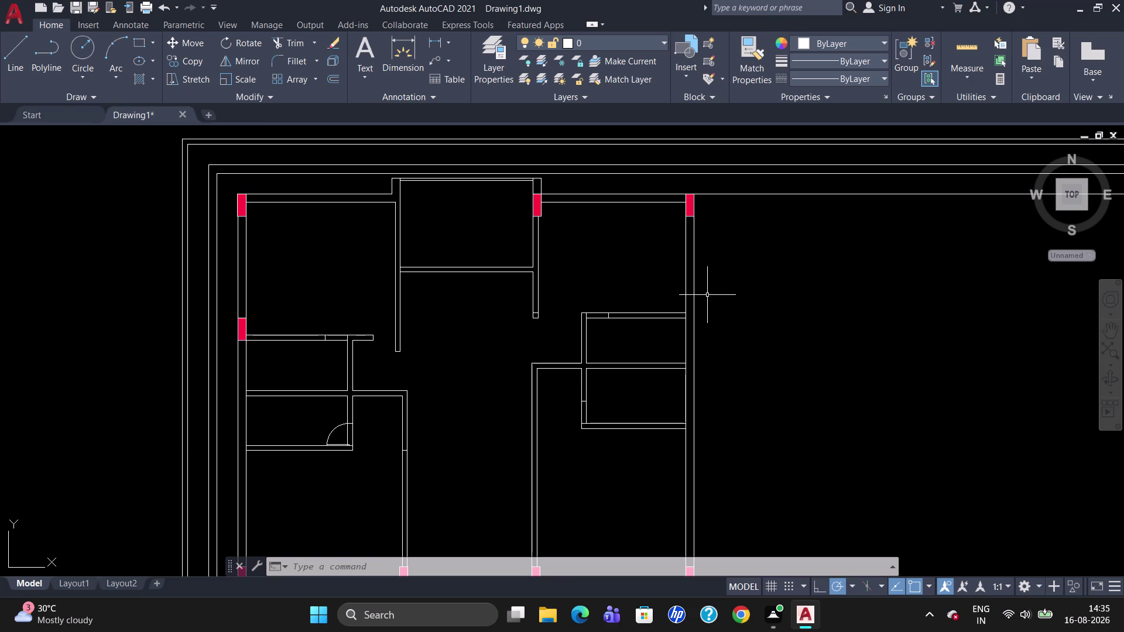
key(Escape)
scroll(down, 3)
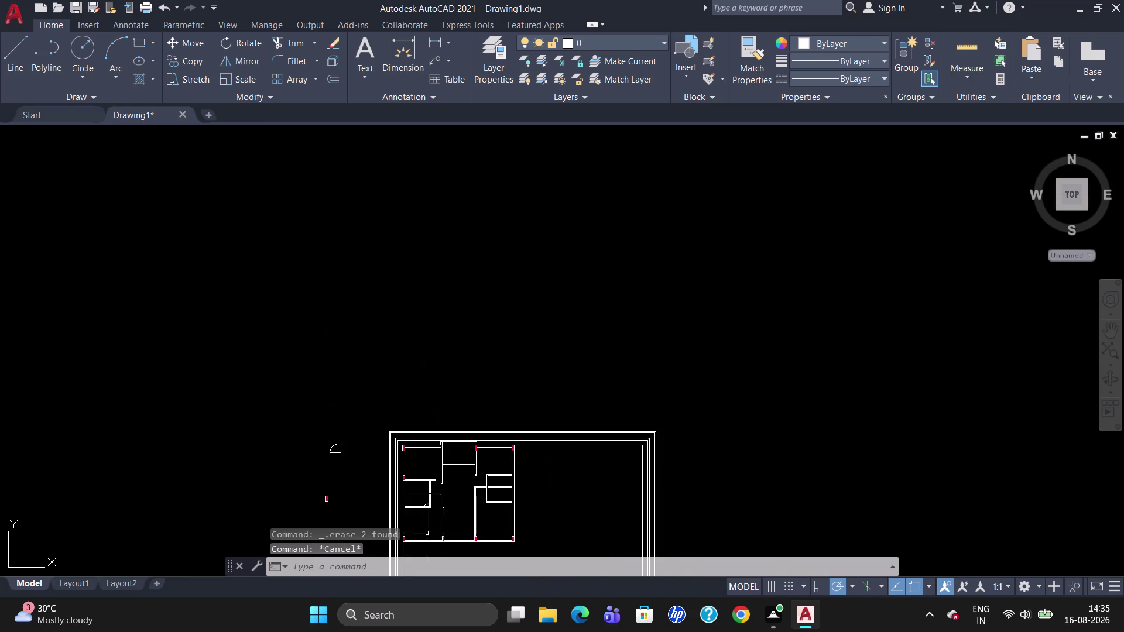
scroll(up, 3)
scroll(down, 3)
scroll(up, 3)
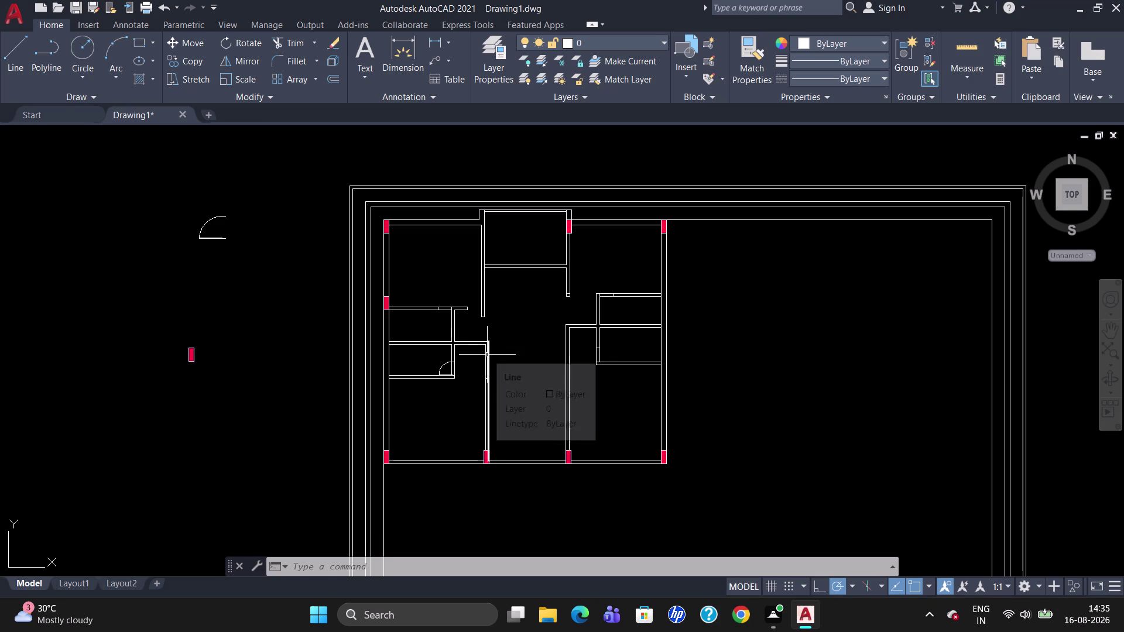
scroll(up, 3)
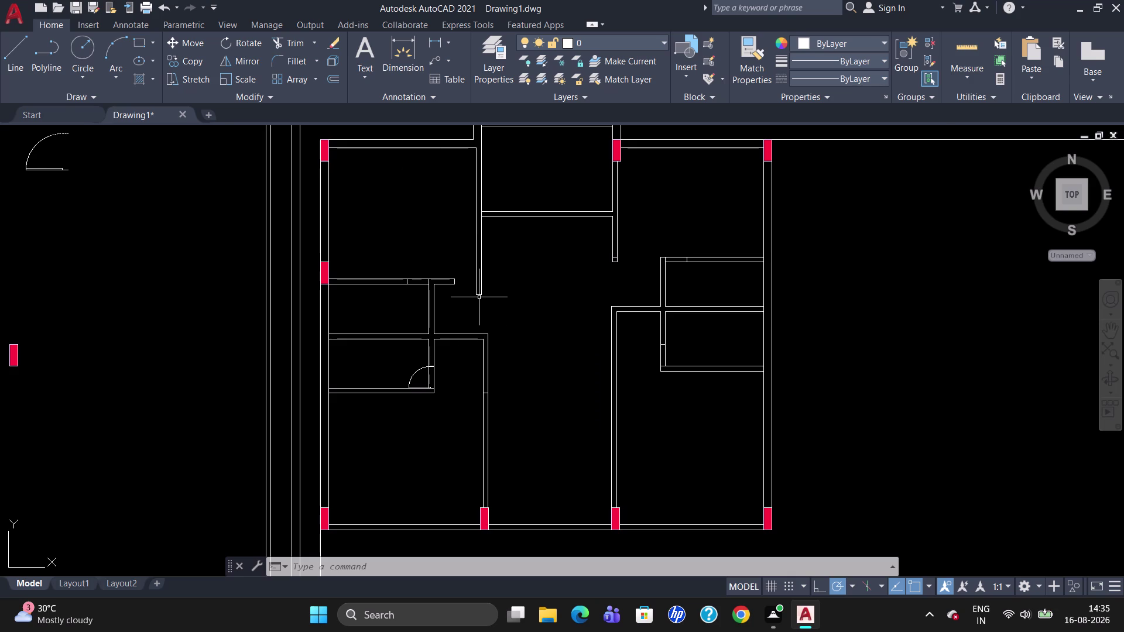
scroll(up, 3)
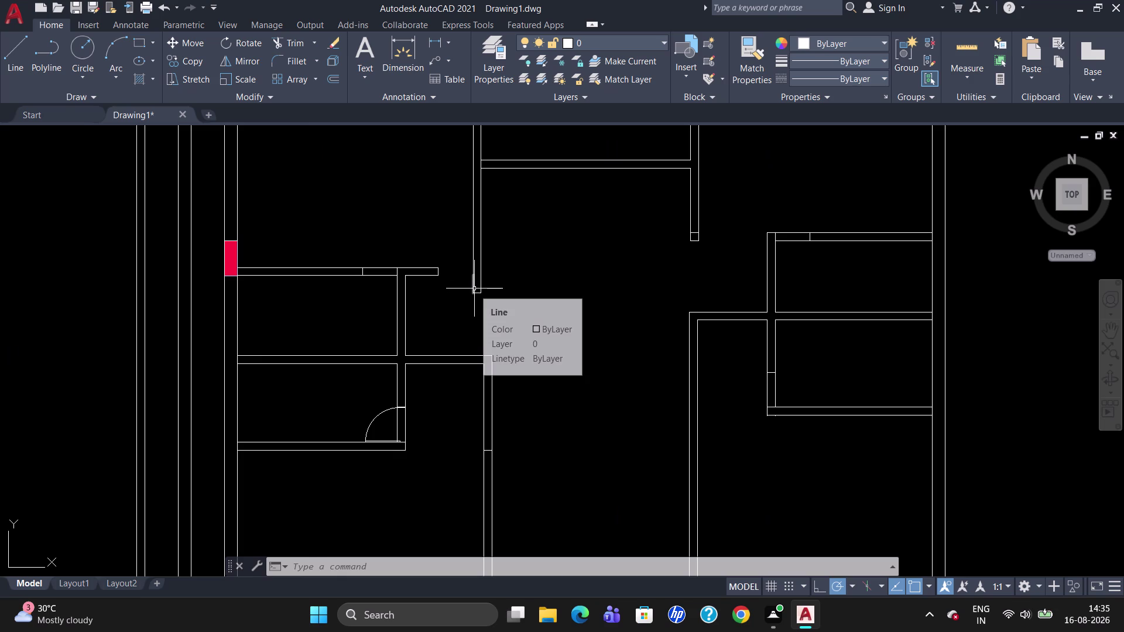
click(233, 248)
text(CO)
key(Return)
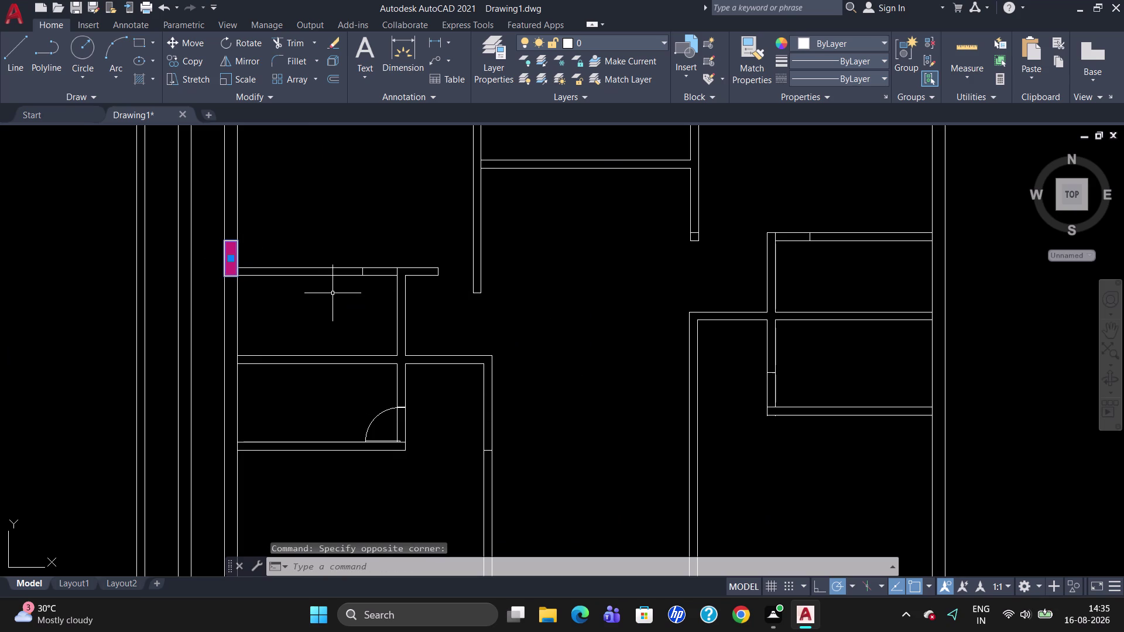
click(242, 239)
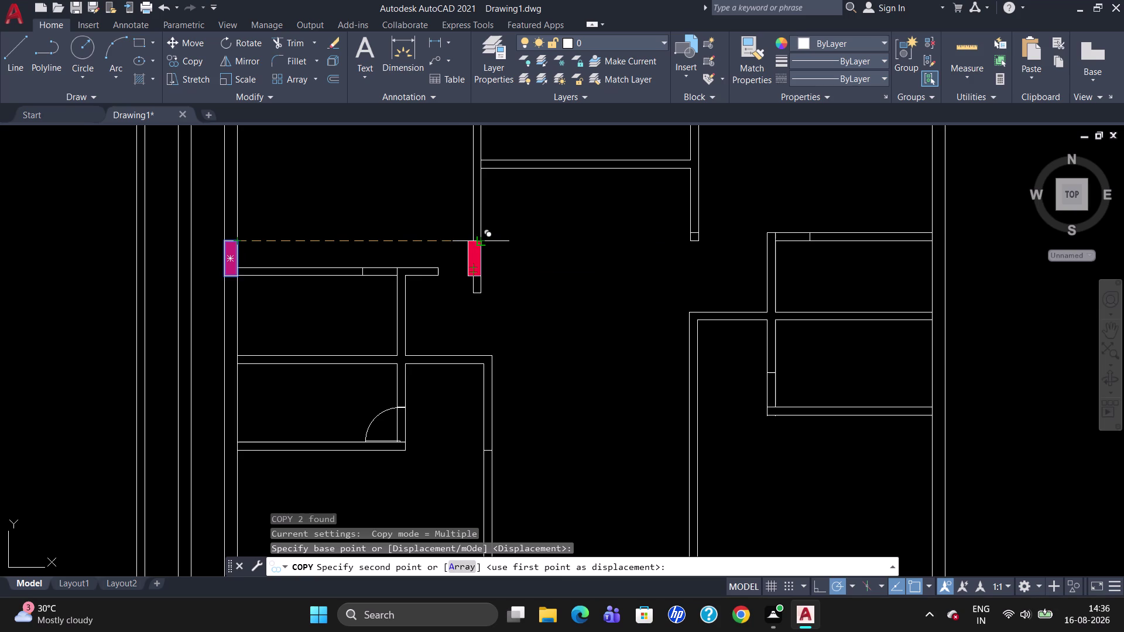
key(Escape)
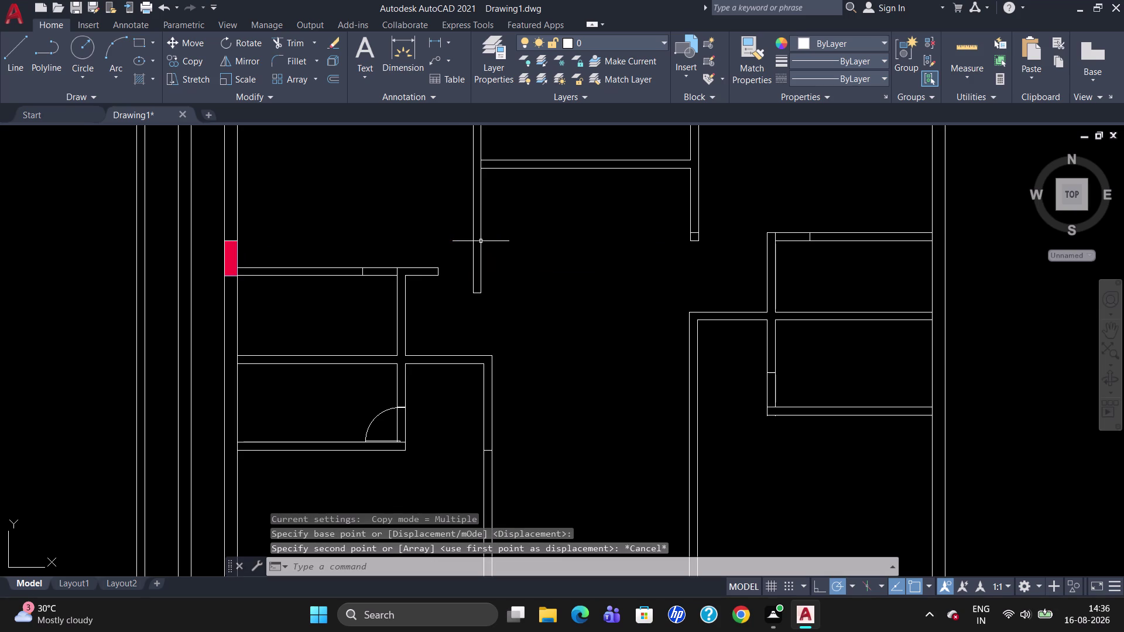
scroll(down, 3)
scroll(up, 3)
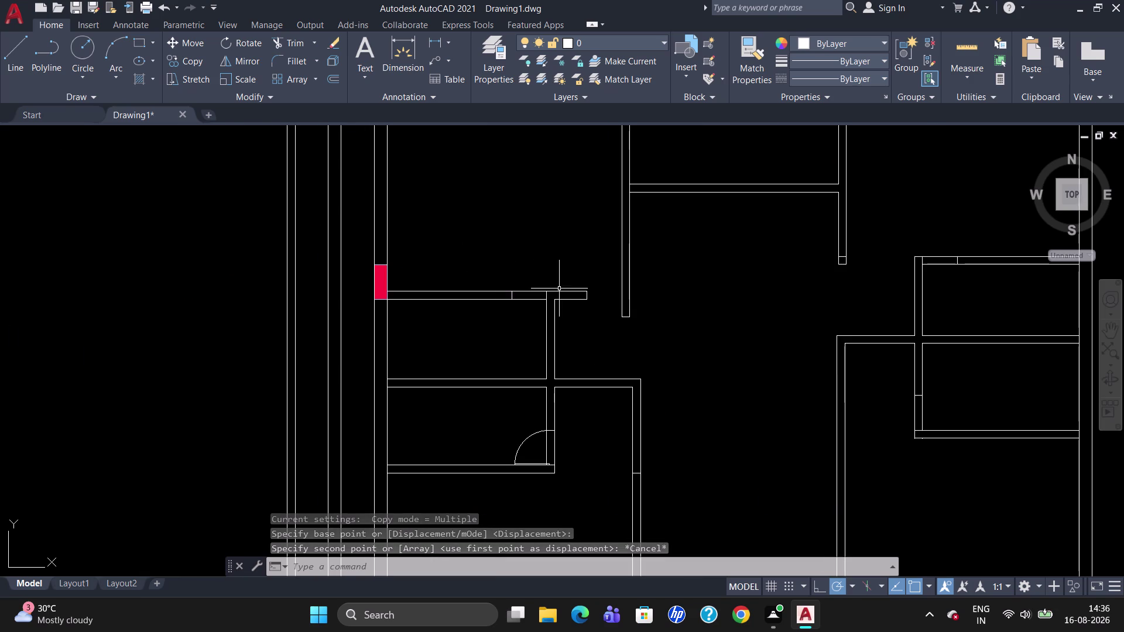
scroll(down, 3)
text(D)
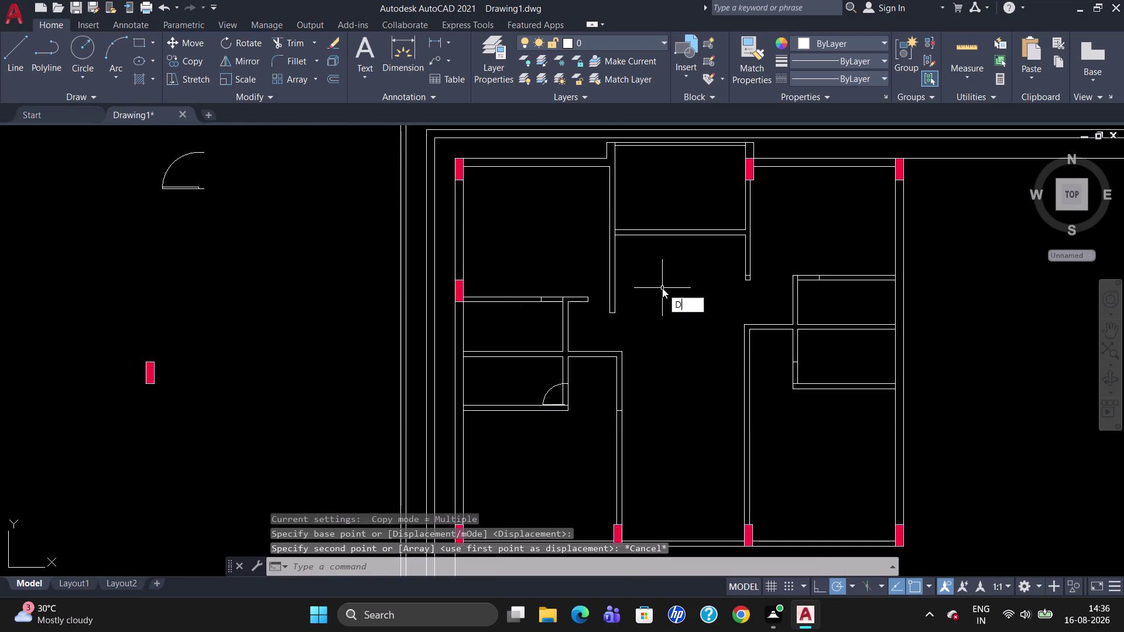
text(LI)
key(Return)
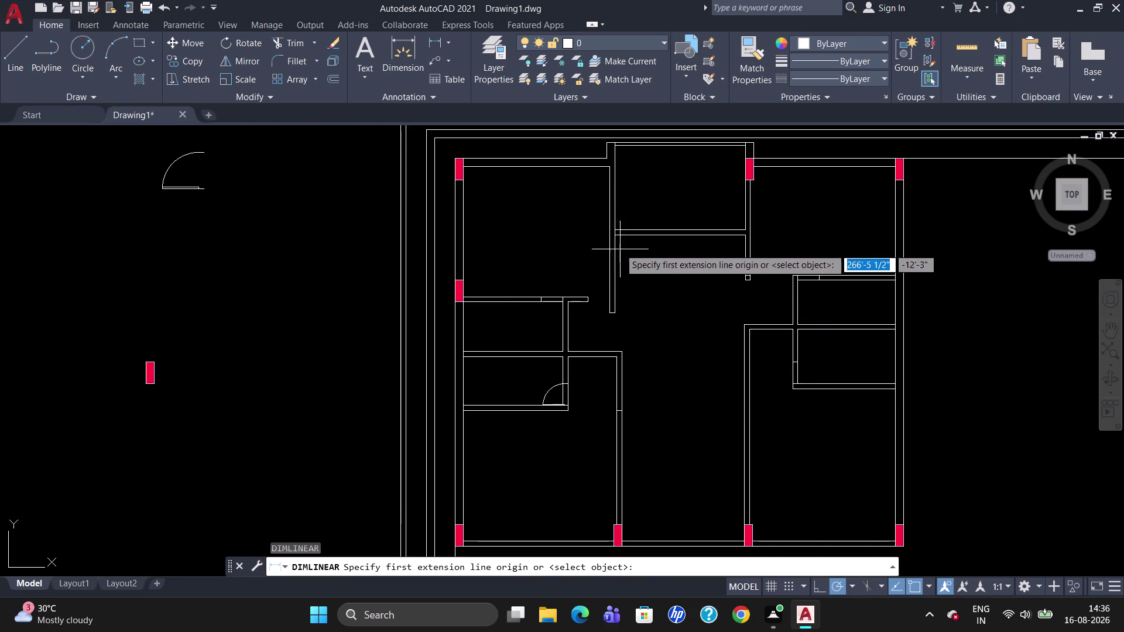
click(617, 233)
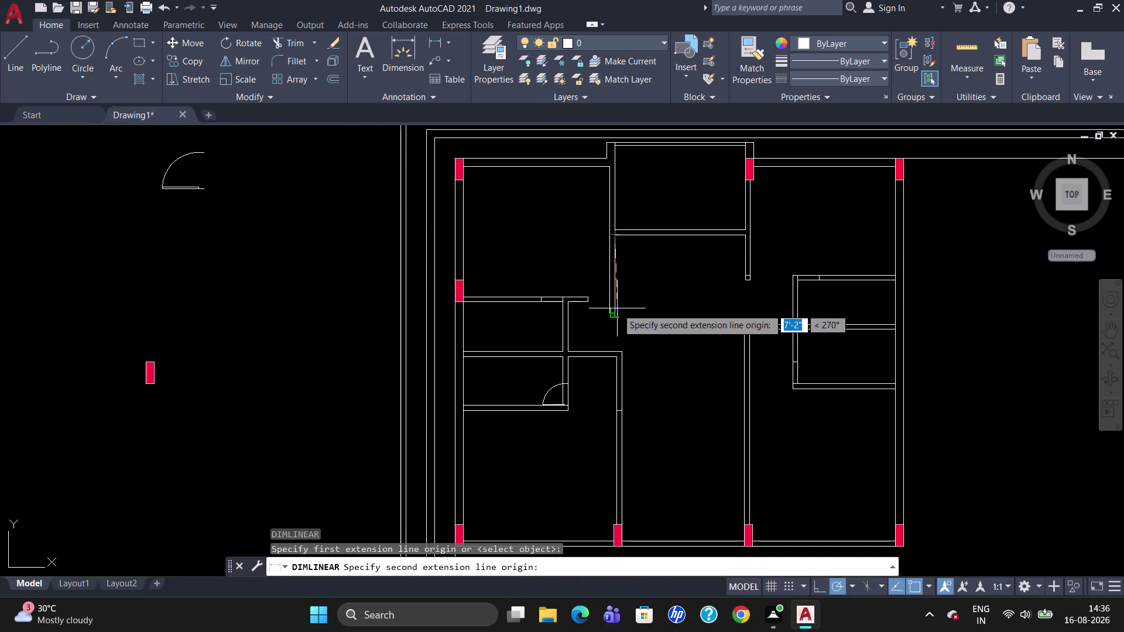
click(617, 308)
click(631, 313)
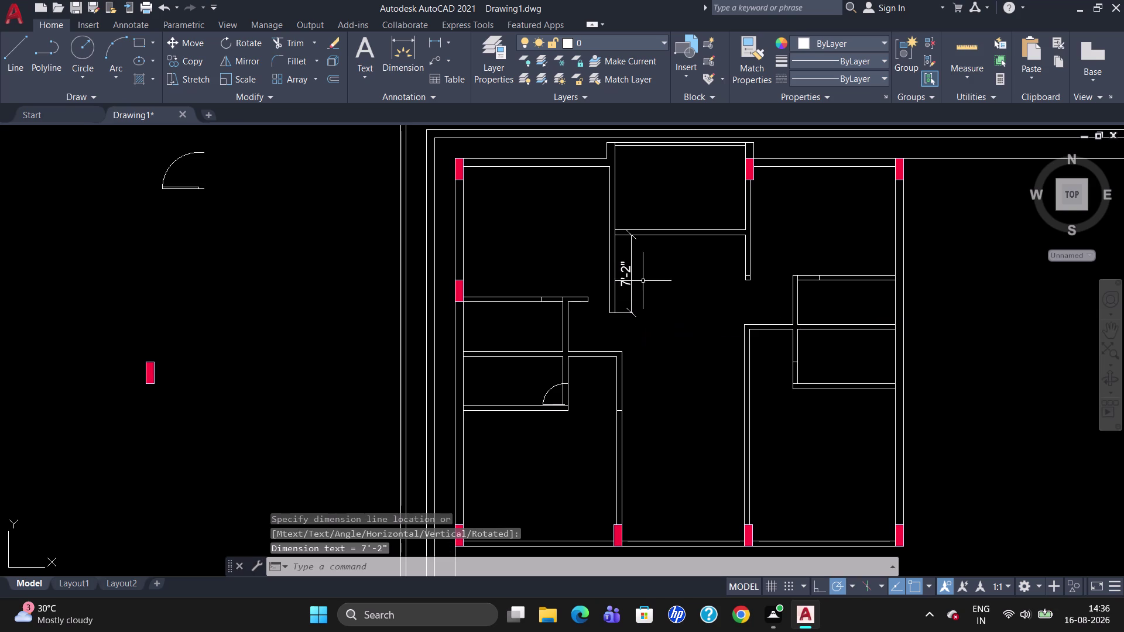
click(629, 273)
key(Delete)
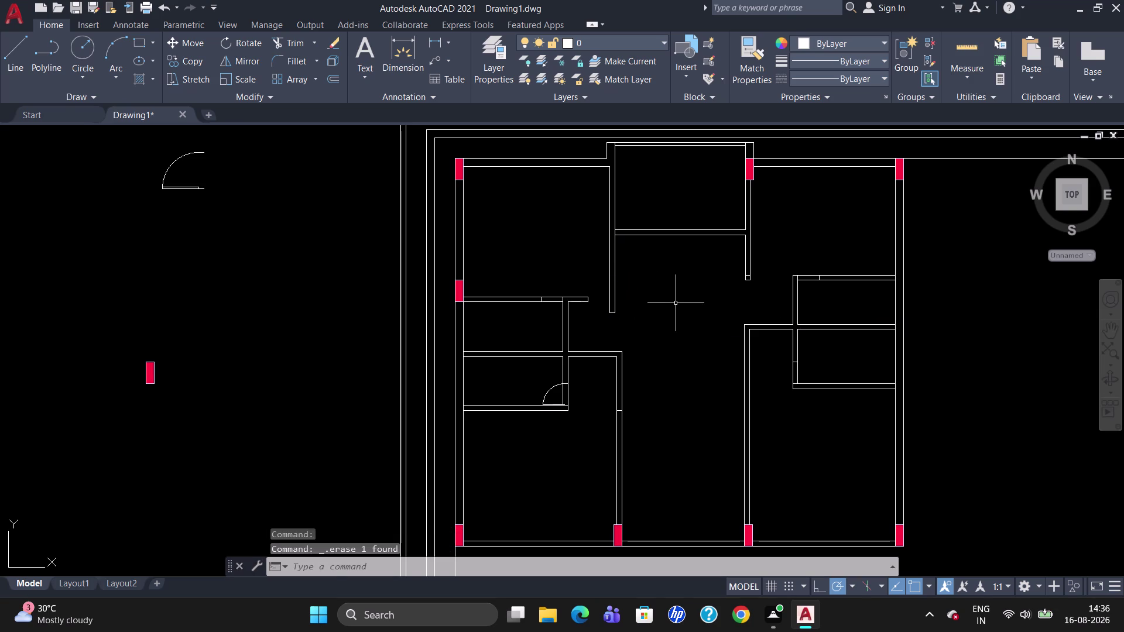
click(657, 230)
click(657, 235)
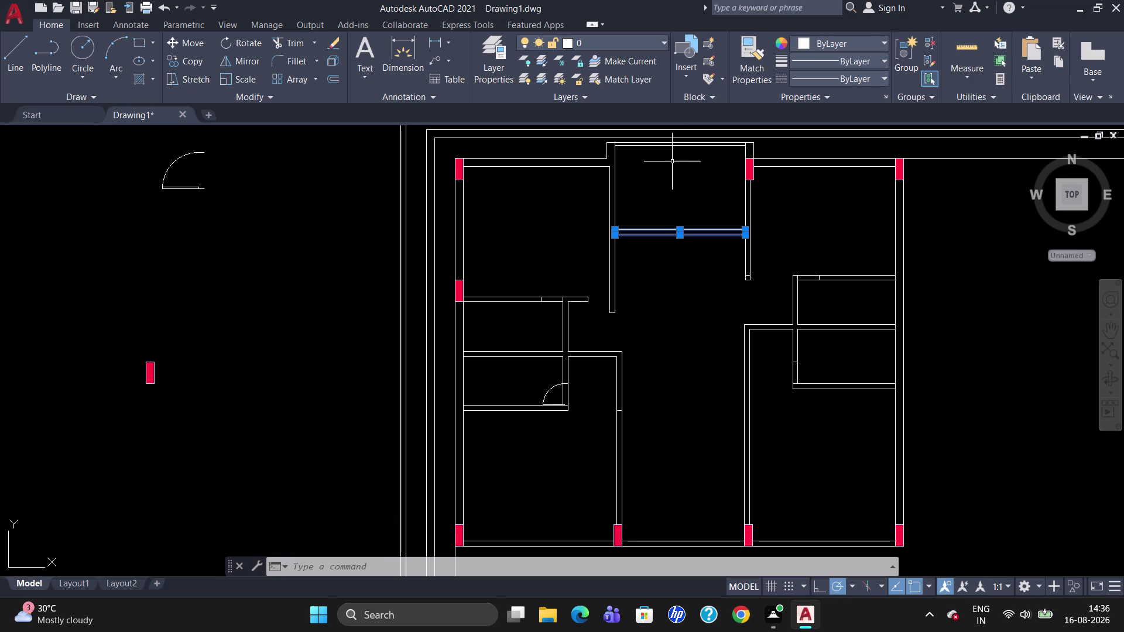
Erase the selected horizontal wall lines and offset the top inner line 12' down.
key(Delete)
key(o)
key(Return)
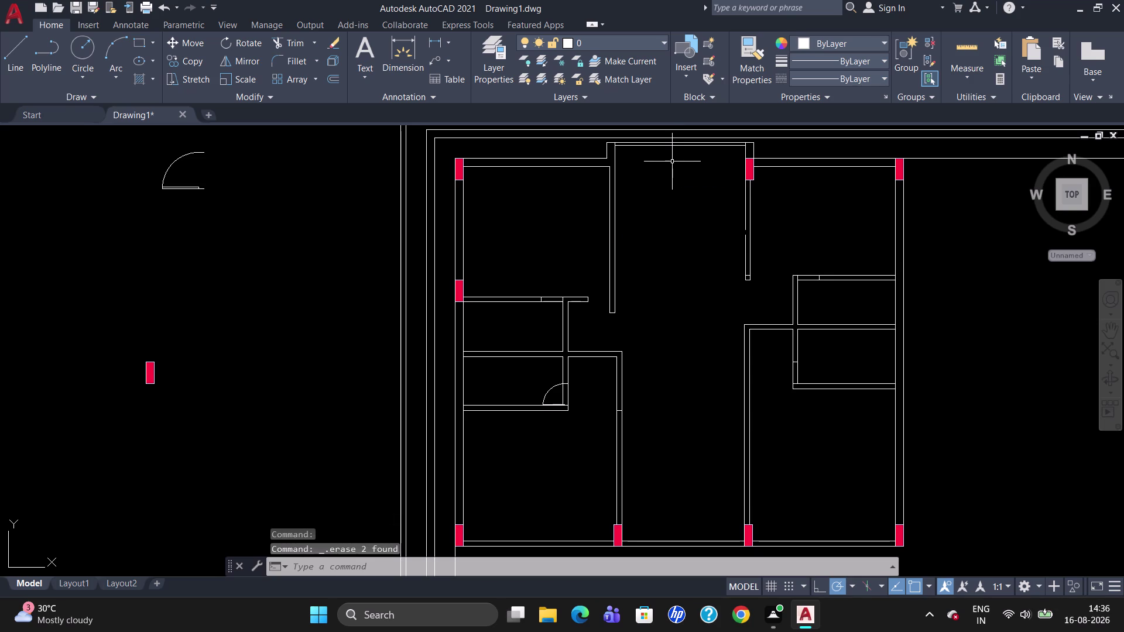
text(12)
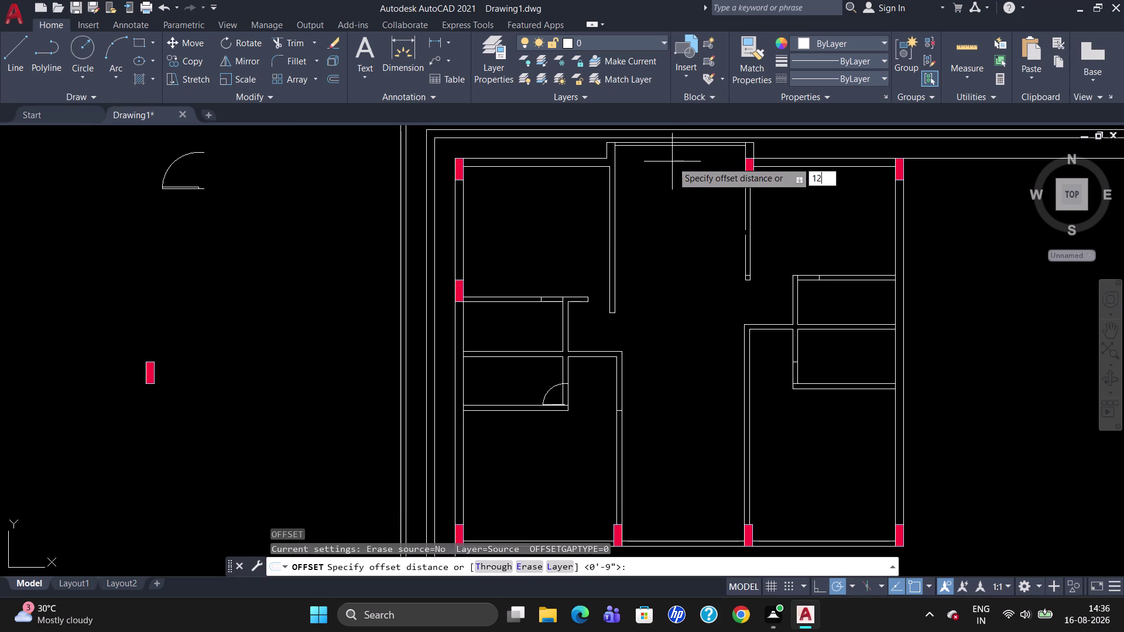
key(apostrophe)
key(Return)
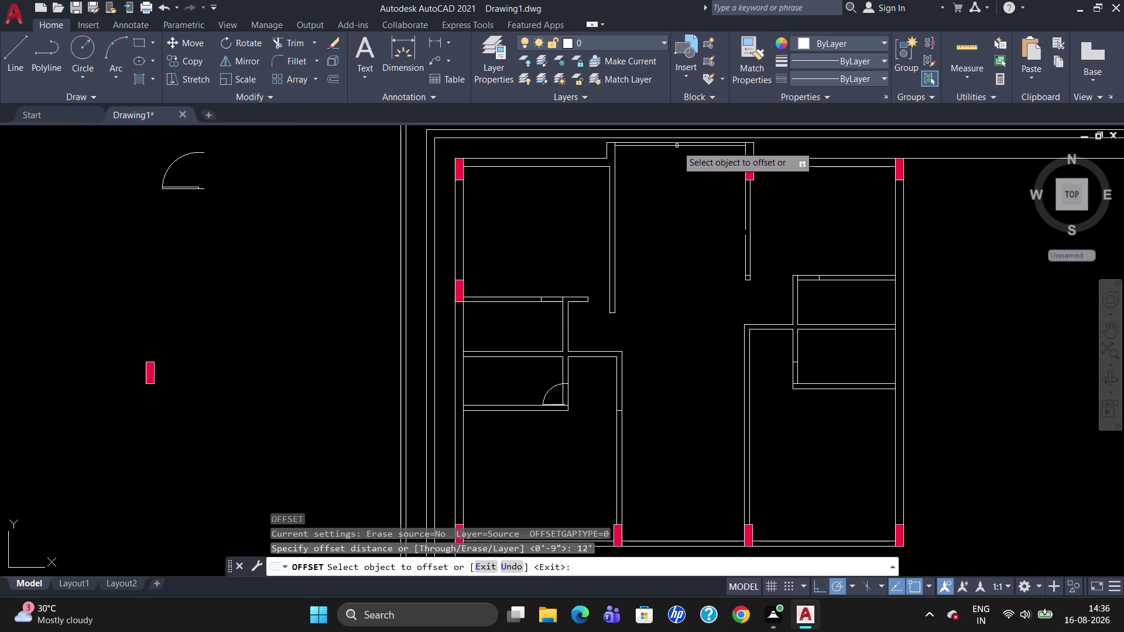
click(677, 146)
click(680, 192)
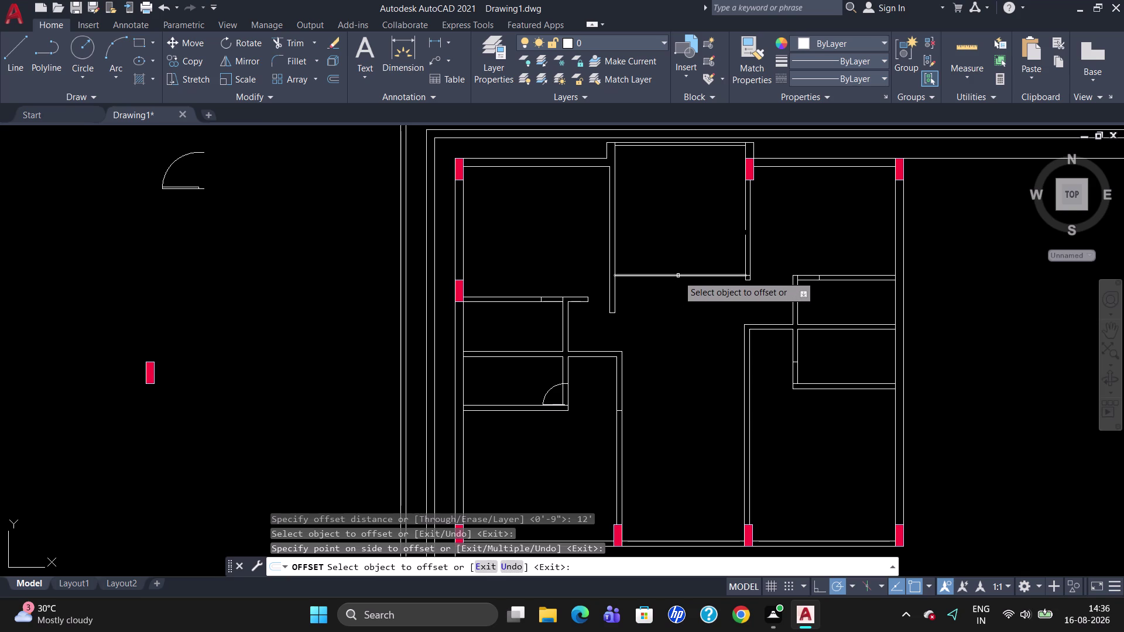
Cancel the offset and delete the unwanted 12-foot line.
click(678, 276)
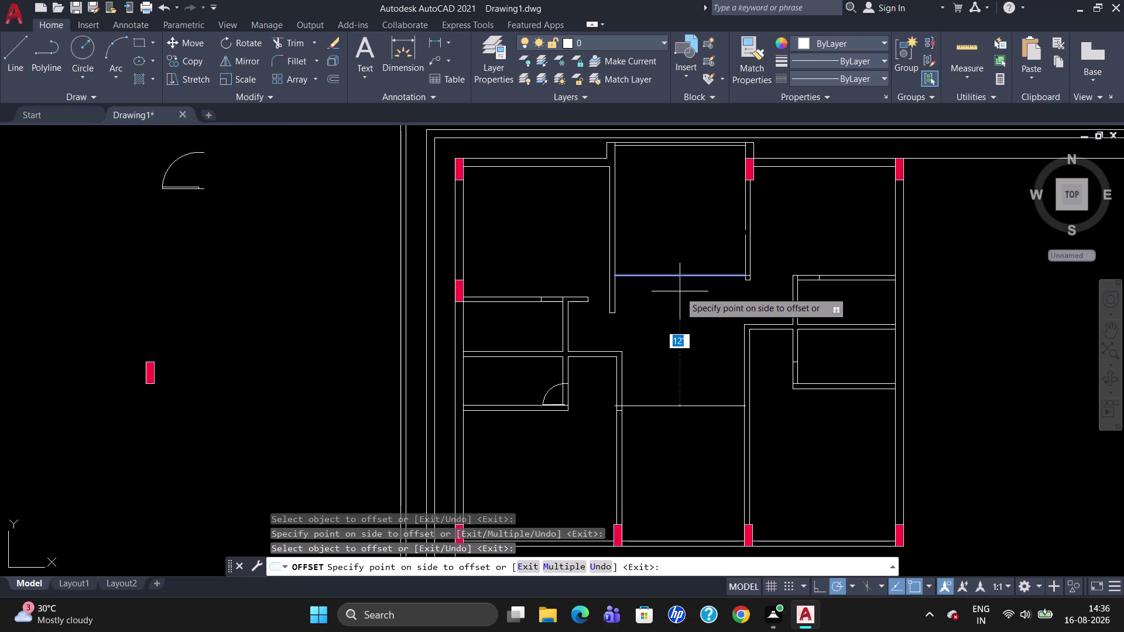
key(Escape)
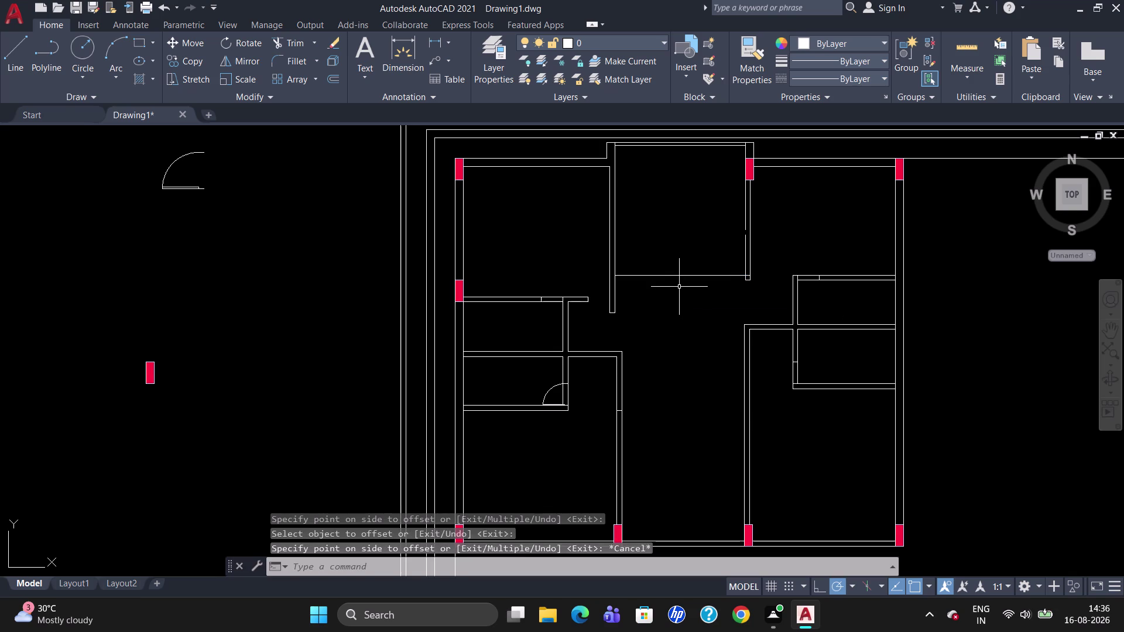
click(676, 276)
key(Delete)
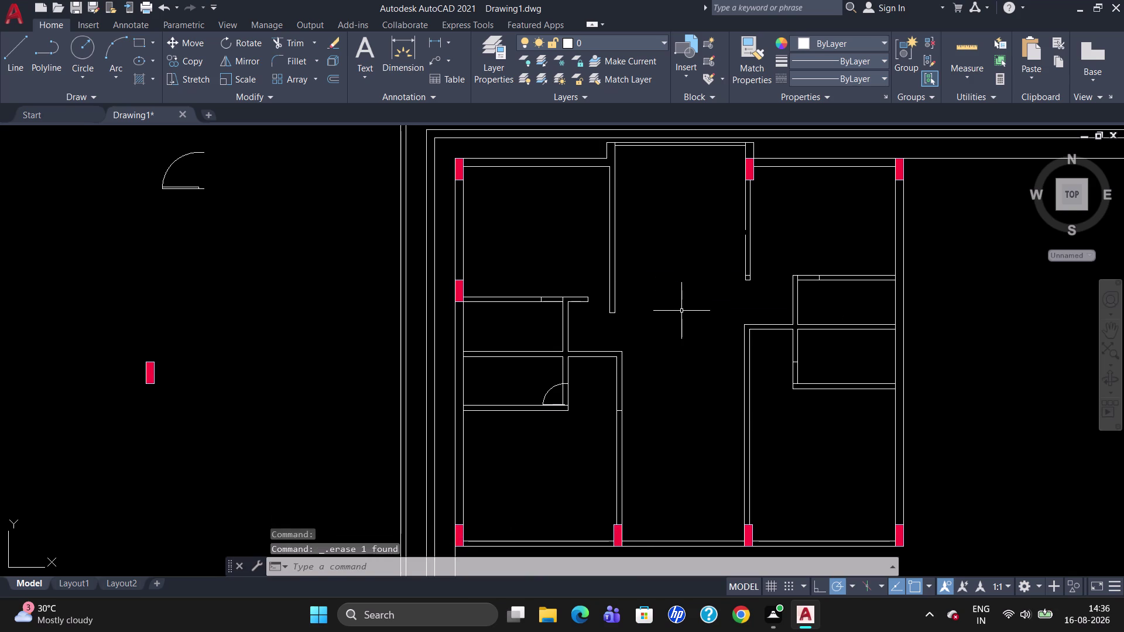
Join the two pieces of the right wall line into a single line.
scroll(up, 3)
scroll(down, 3)
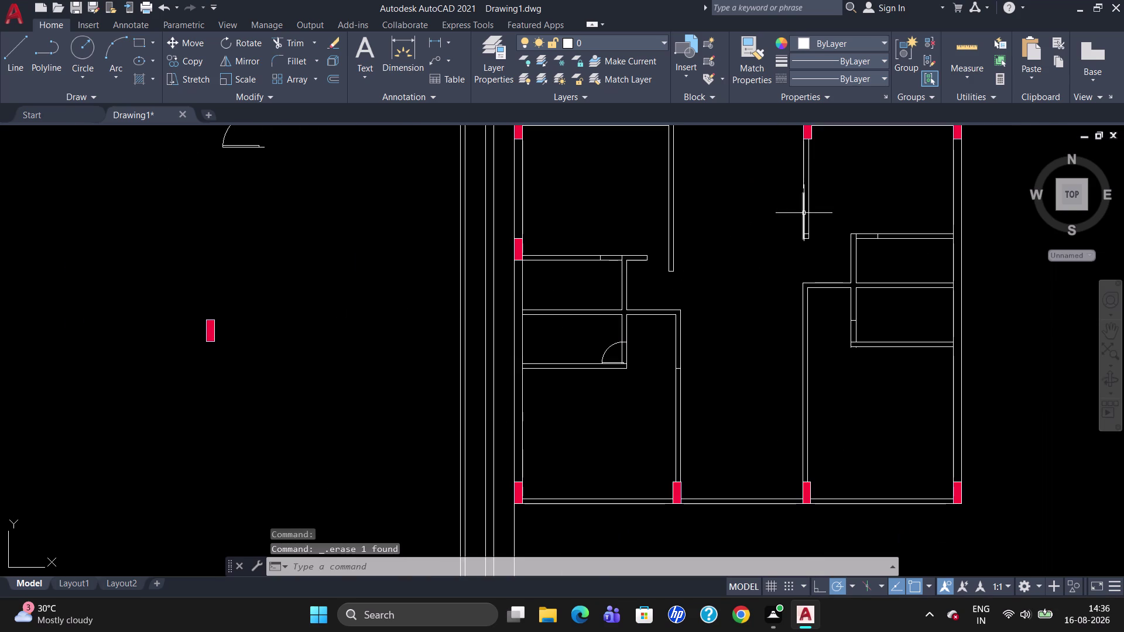
scroll(up, 3)
scroll(down, 3)
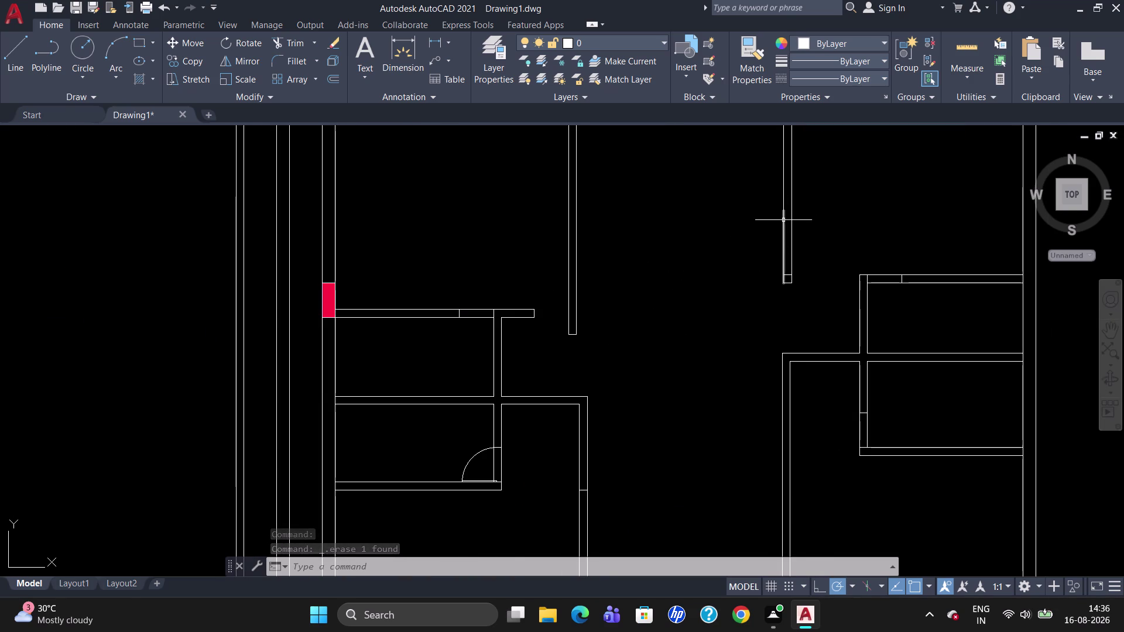
click(783, 221)
click(783, 189)
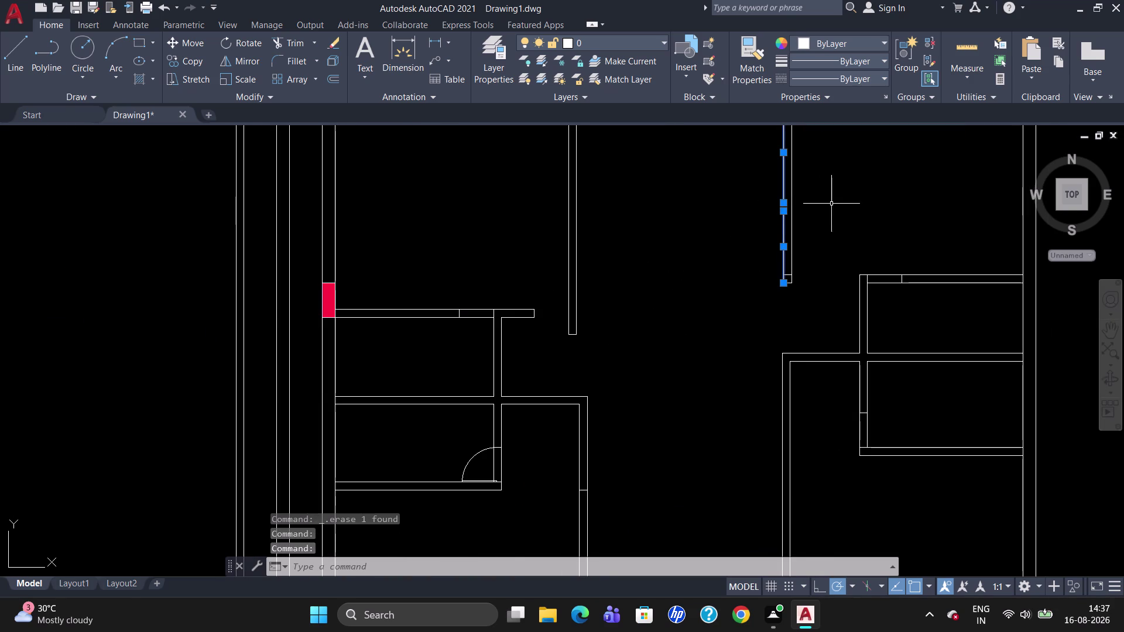
key(j)
key(Return)
scroll(down, 3)
scroll(up, 3)
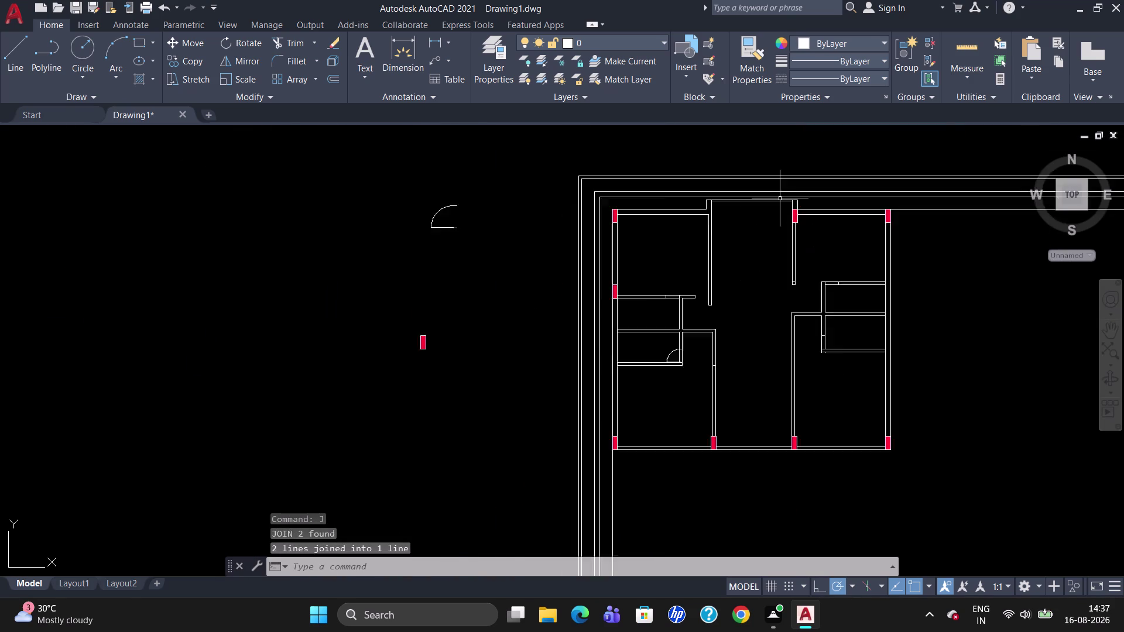
scroll(up, 3)
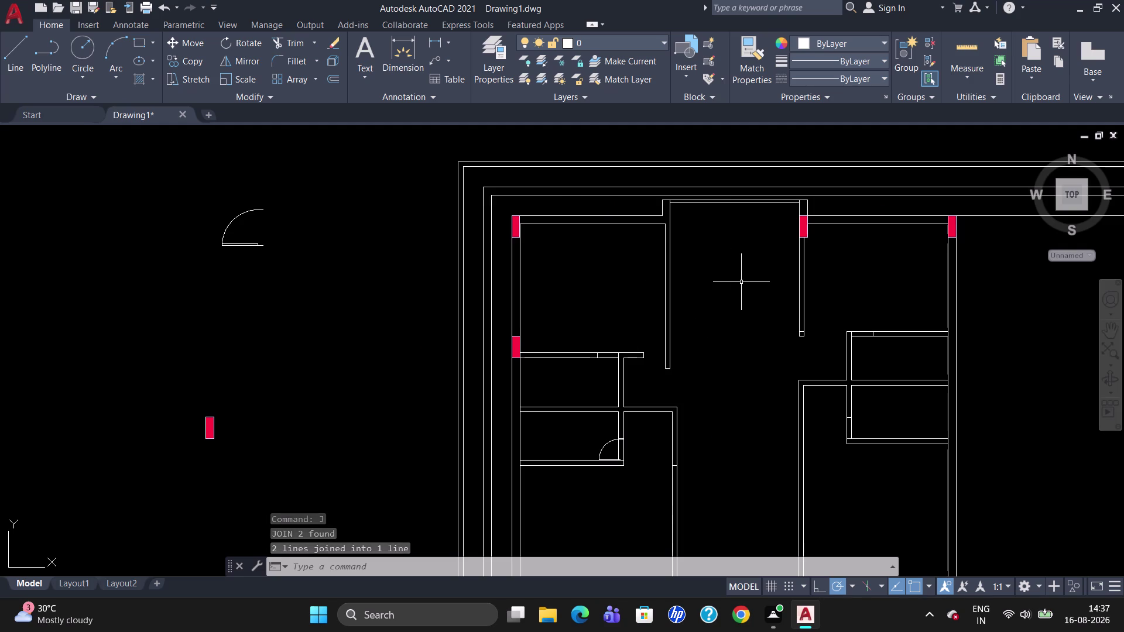
Offset the top inner line 5'10" down, then 5.5" more for the first wall.
key(o)
key(Return)
key(5)
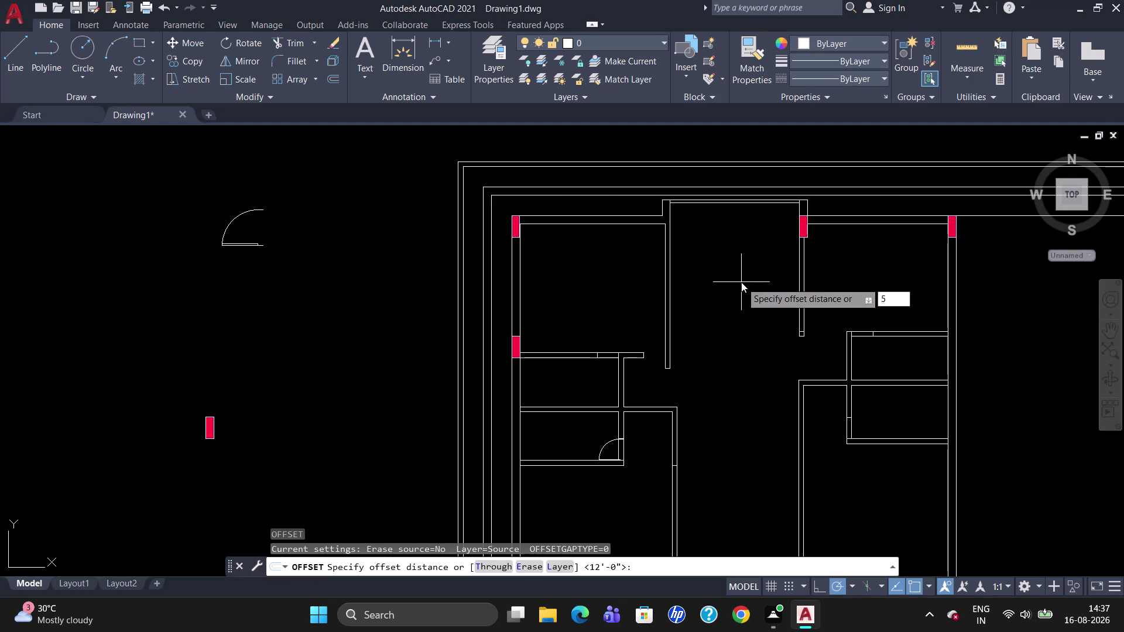
text('10)
text(")
key(Return)
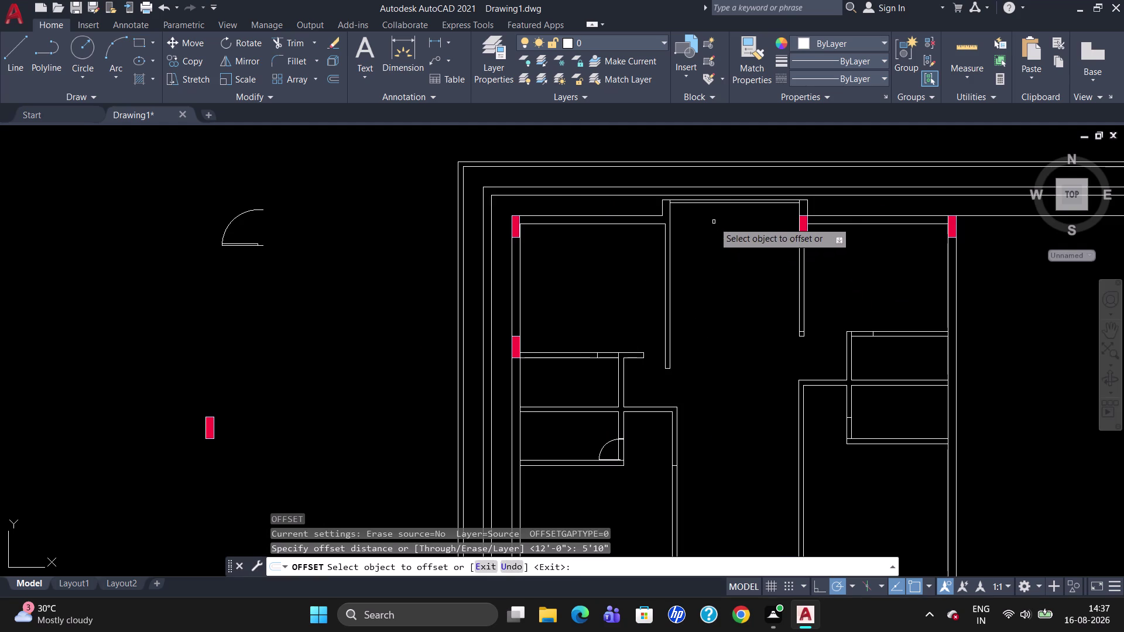
click(720, 203)
click(718, 263)
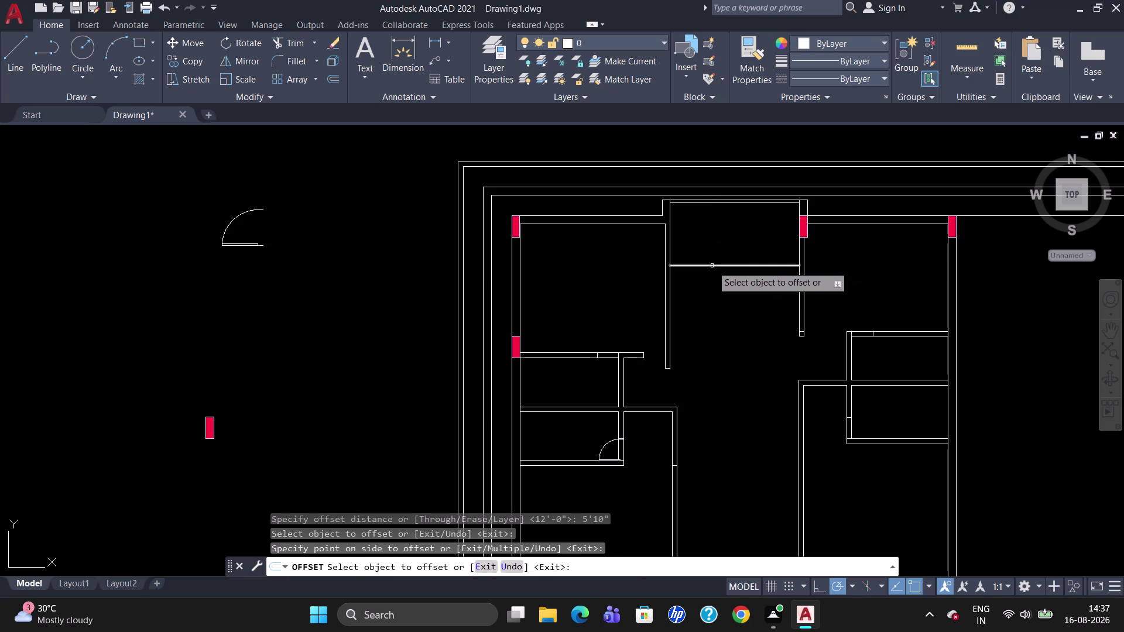
click(712, 266)
text(5.)
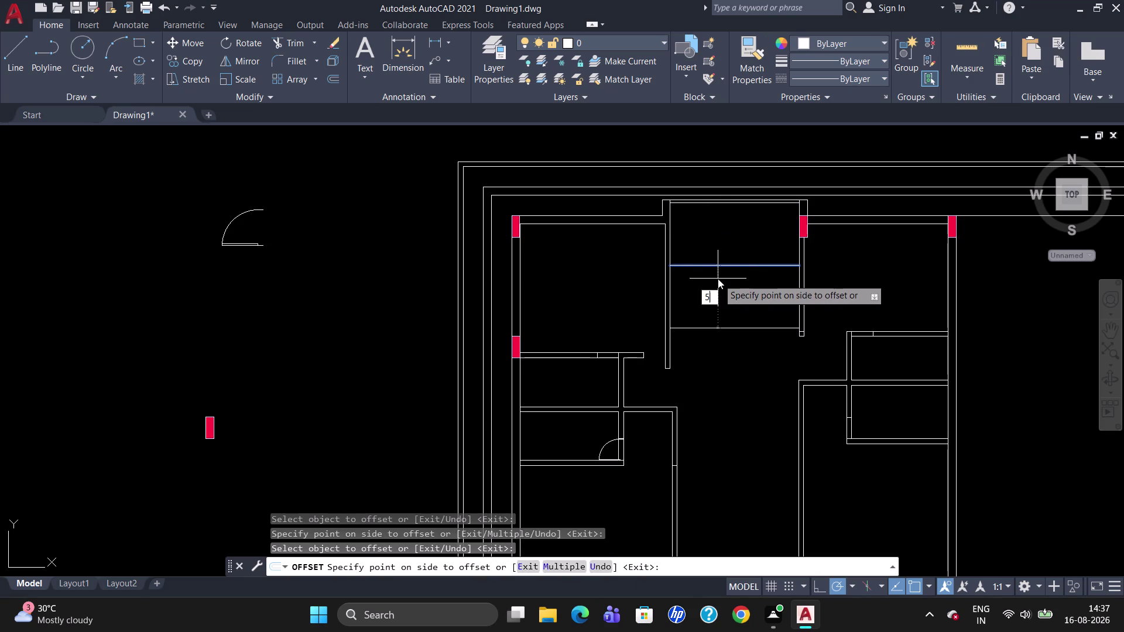
text(5)
key(Return)
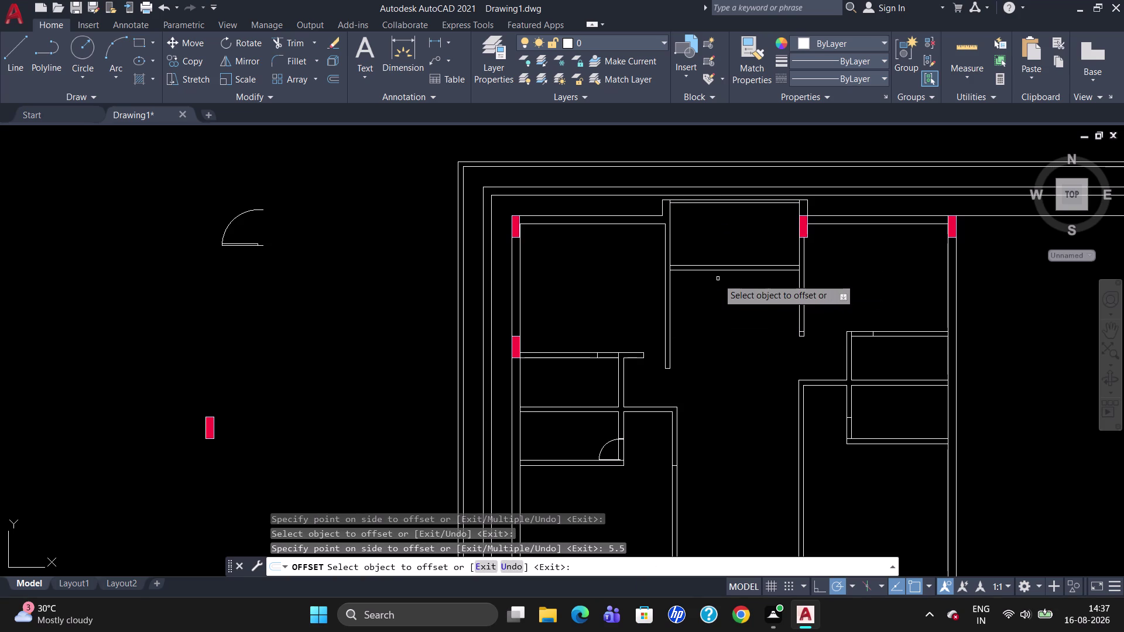
Offset a new line 7'2" further down, then 5.5" more for the second wall.
click(720, 271)
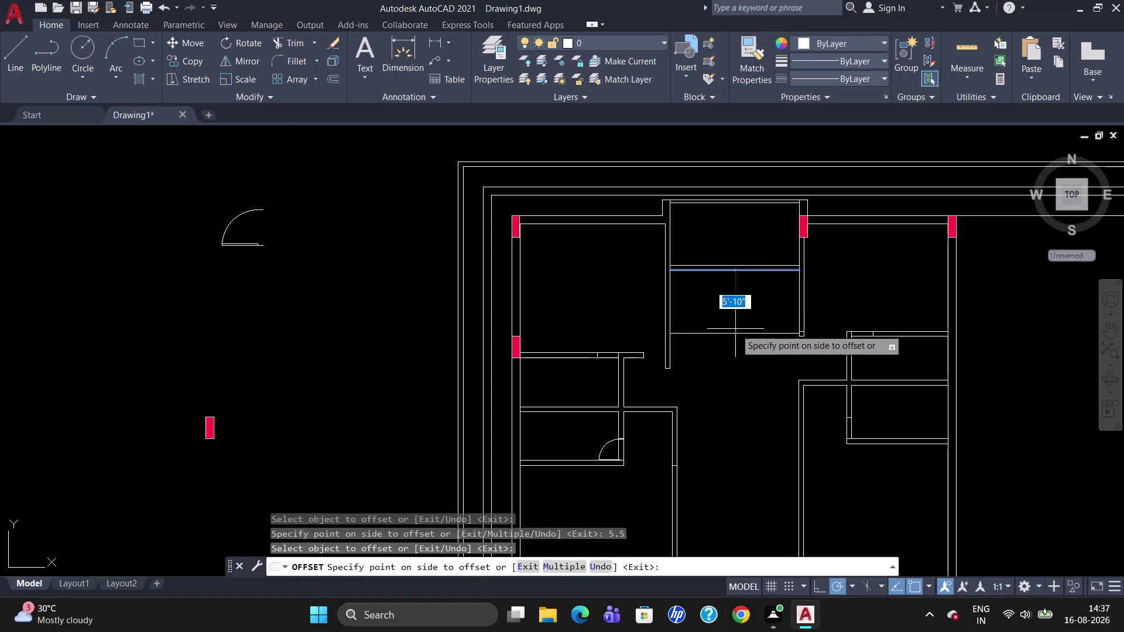
text(7)
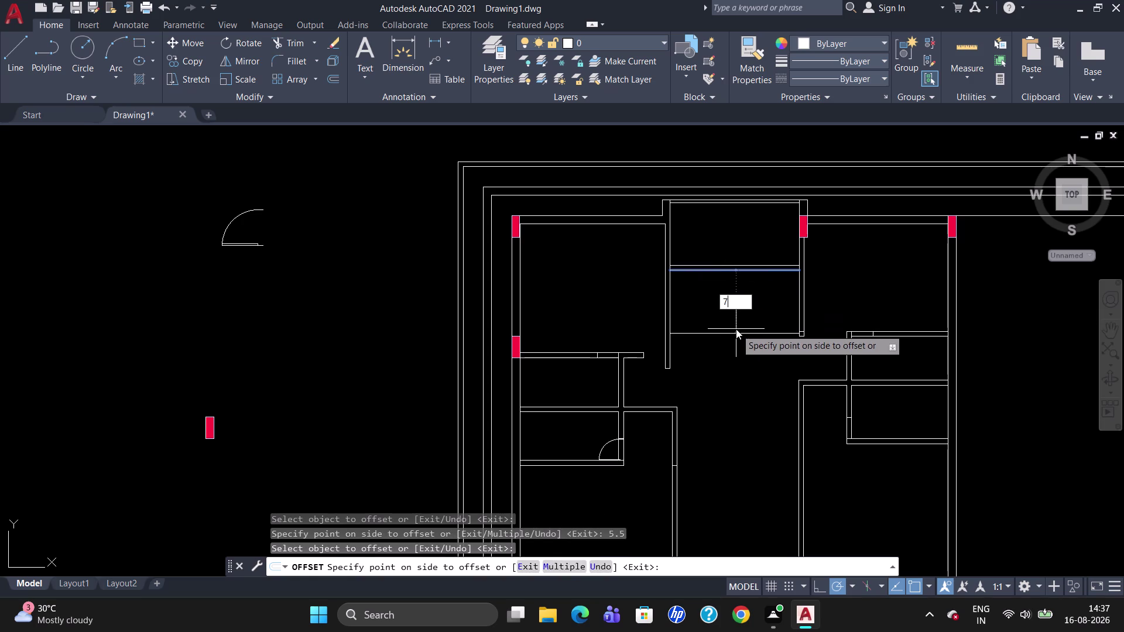
text('3)
key(BackSpace)
text(2")
key(Return)
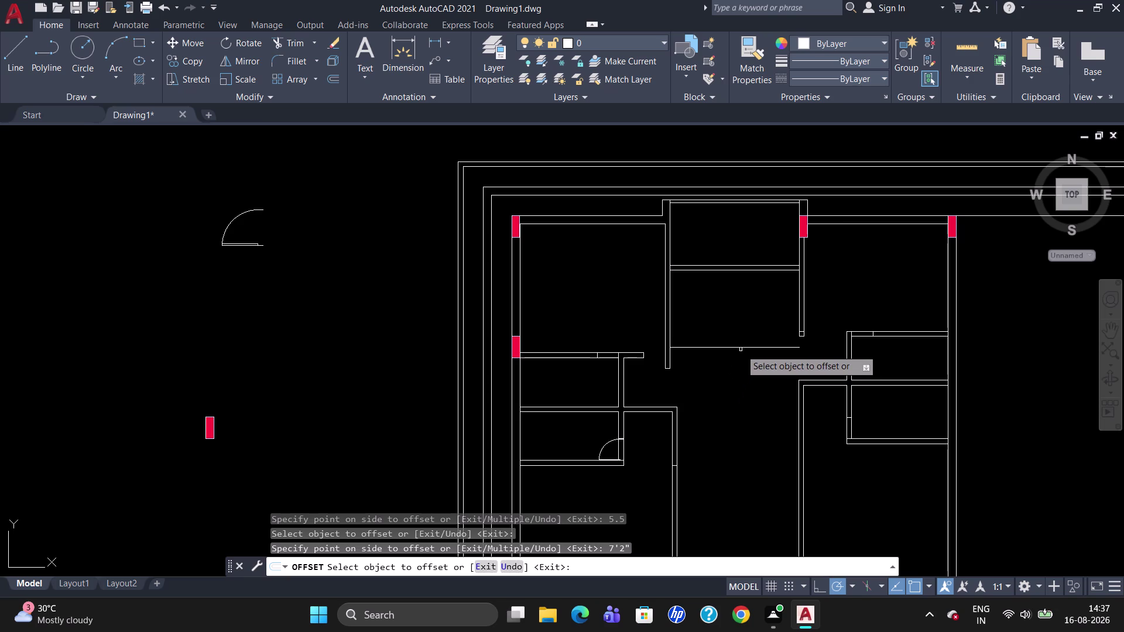
click(744, 350)
click(746, 346)
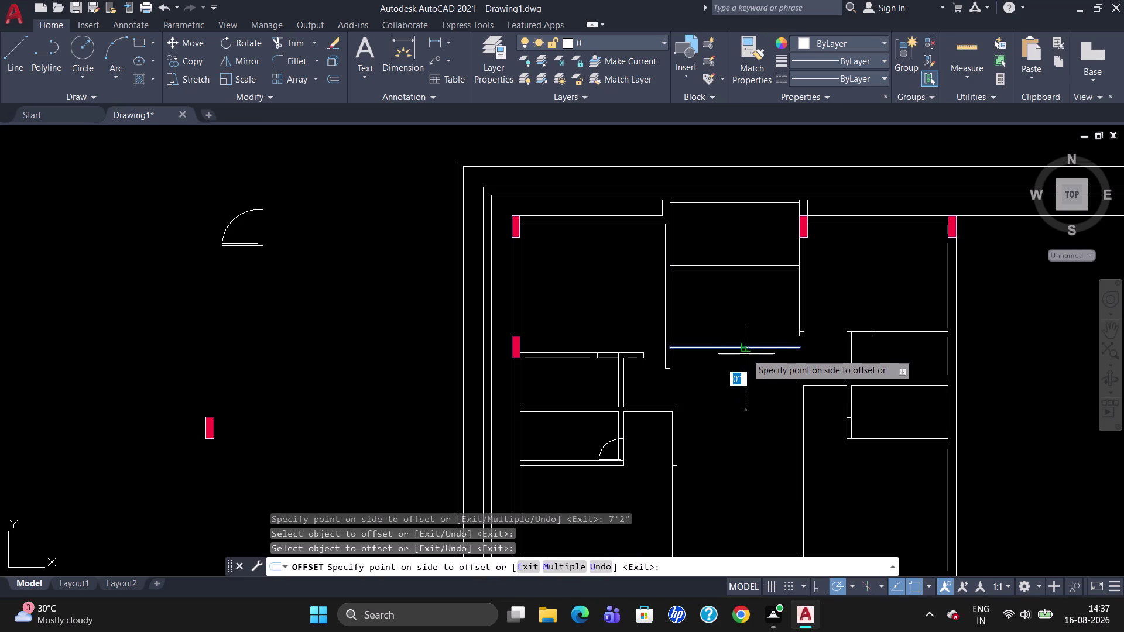
text(5.)
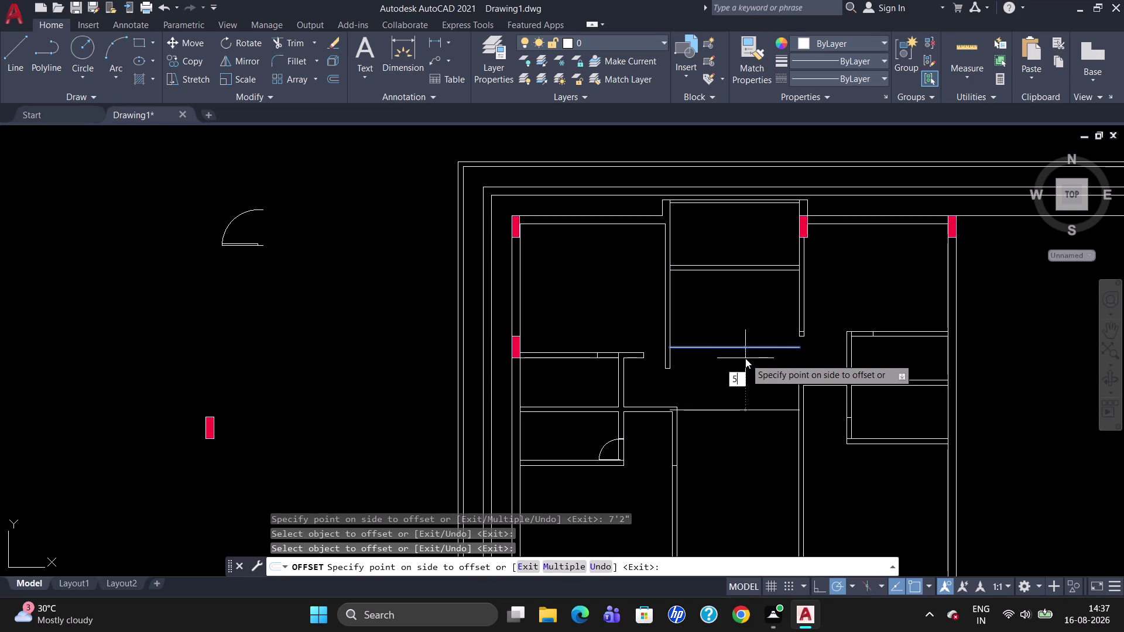
text(5")
key(Return)
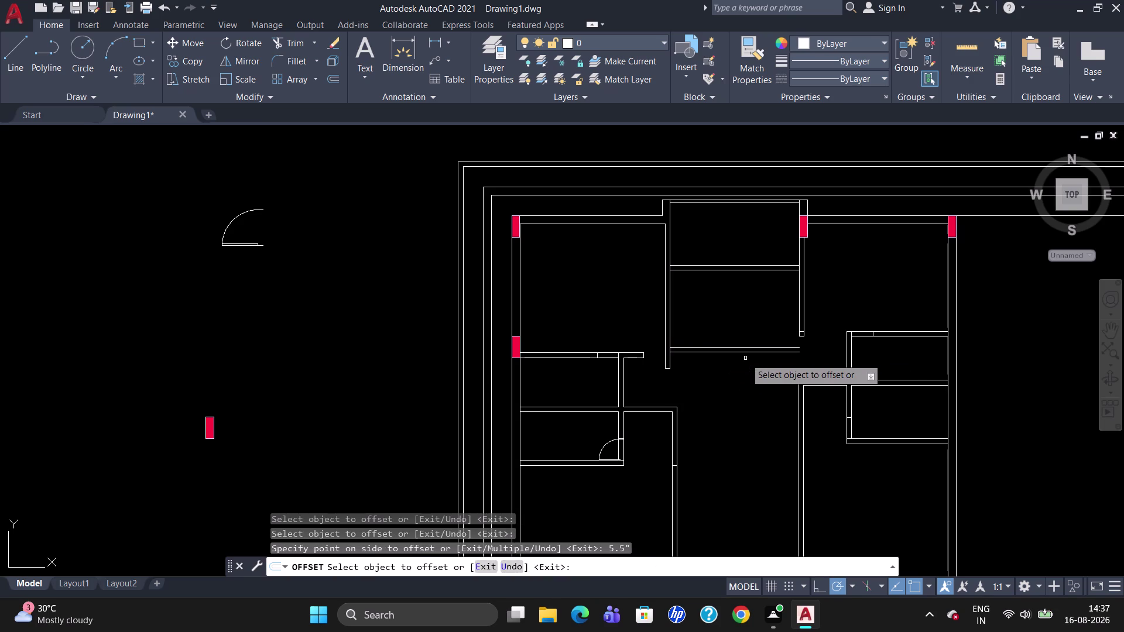